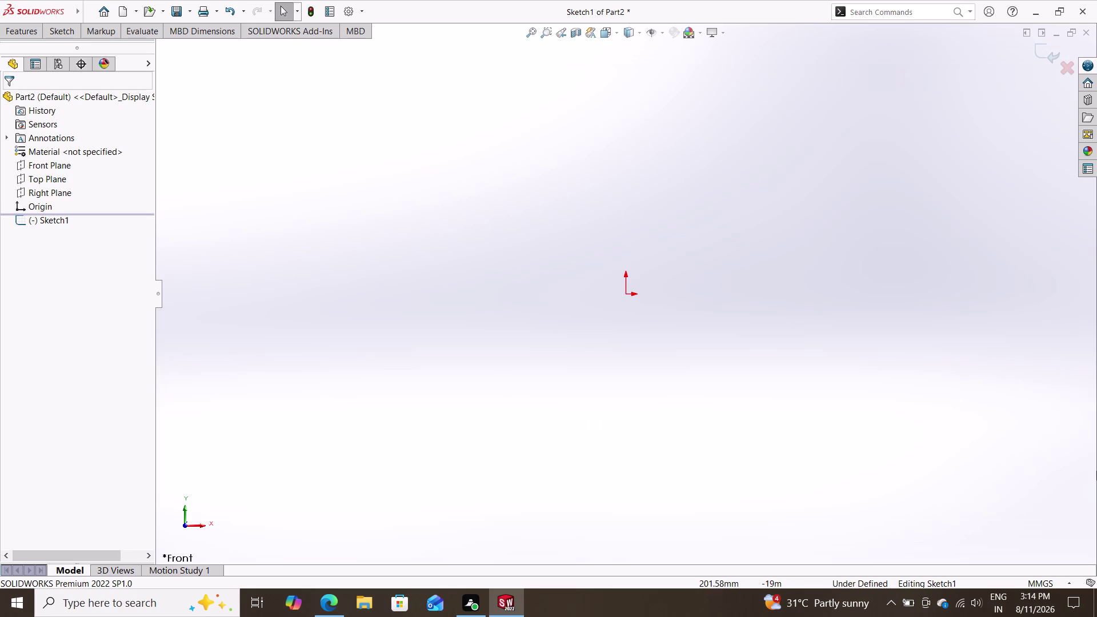
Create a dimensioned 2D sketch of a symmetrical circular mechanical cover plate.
Check the view orientation choices, then bring up the Sketch tools for the empty front sketch.
key(space)
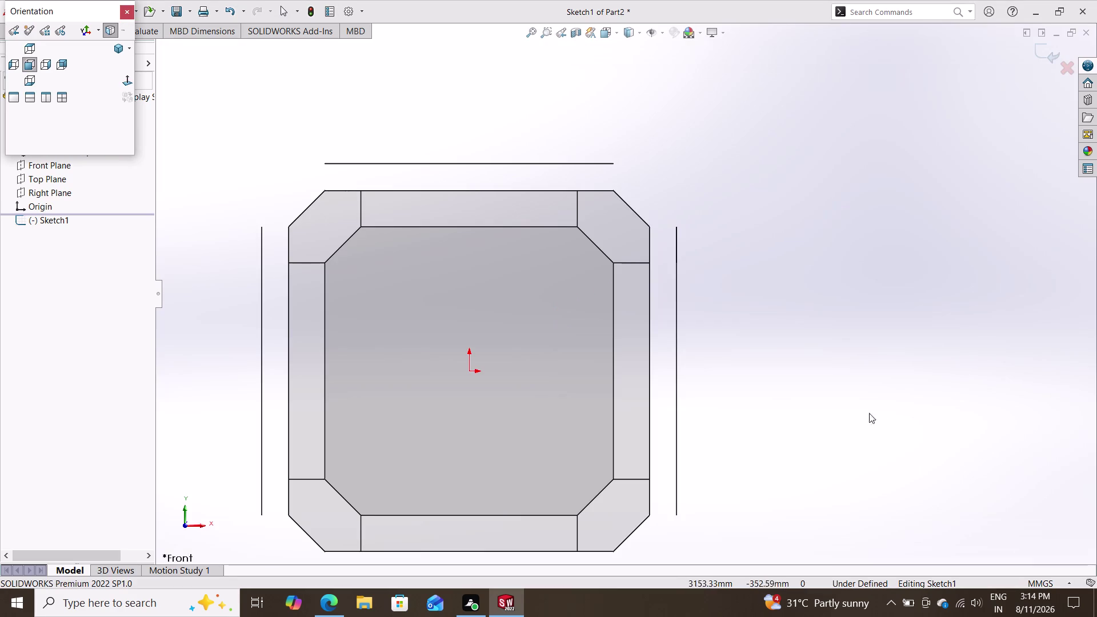
key(Escape)
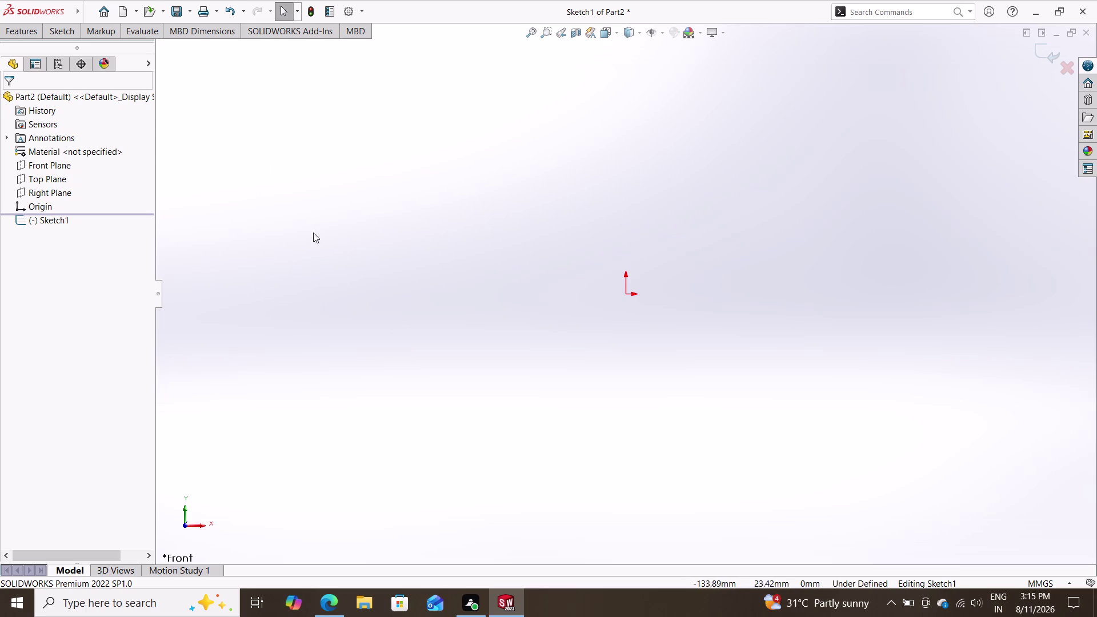
click(64, 34)
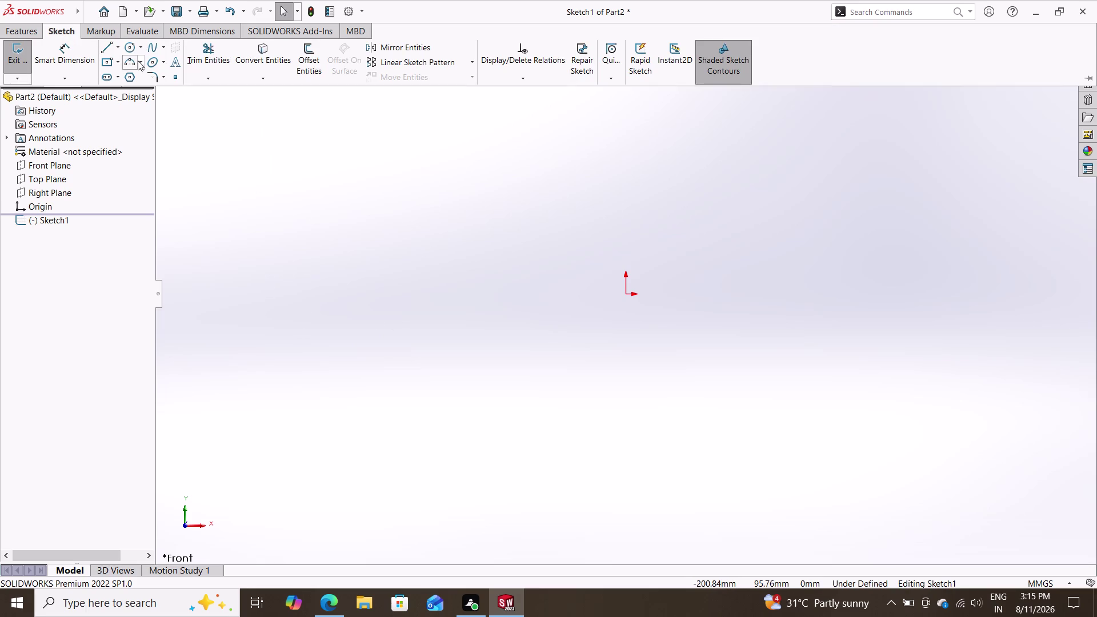
Draw a larger outer circle and a smaller inner circle, both centred on the origin.
click(128, 48)
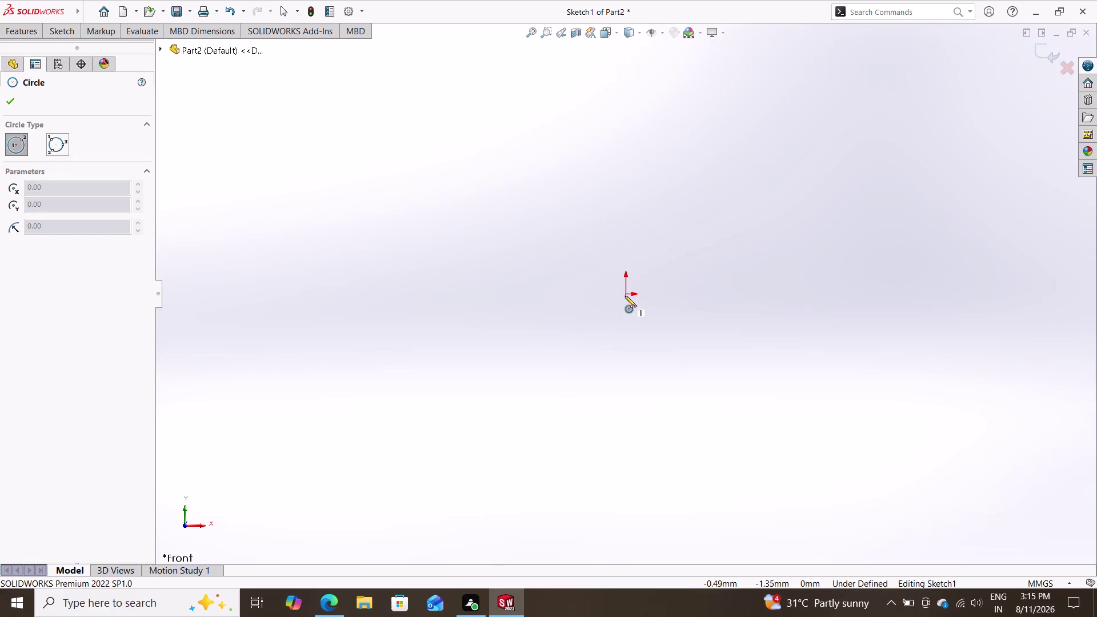
click(625, 294)
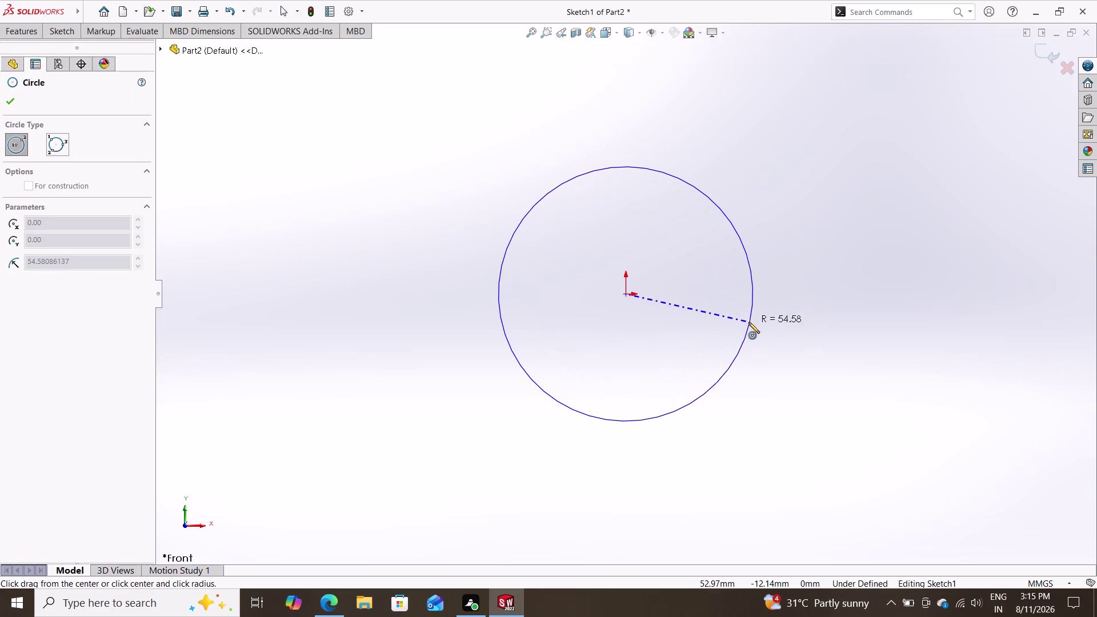
double_click(749, 322)
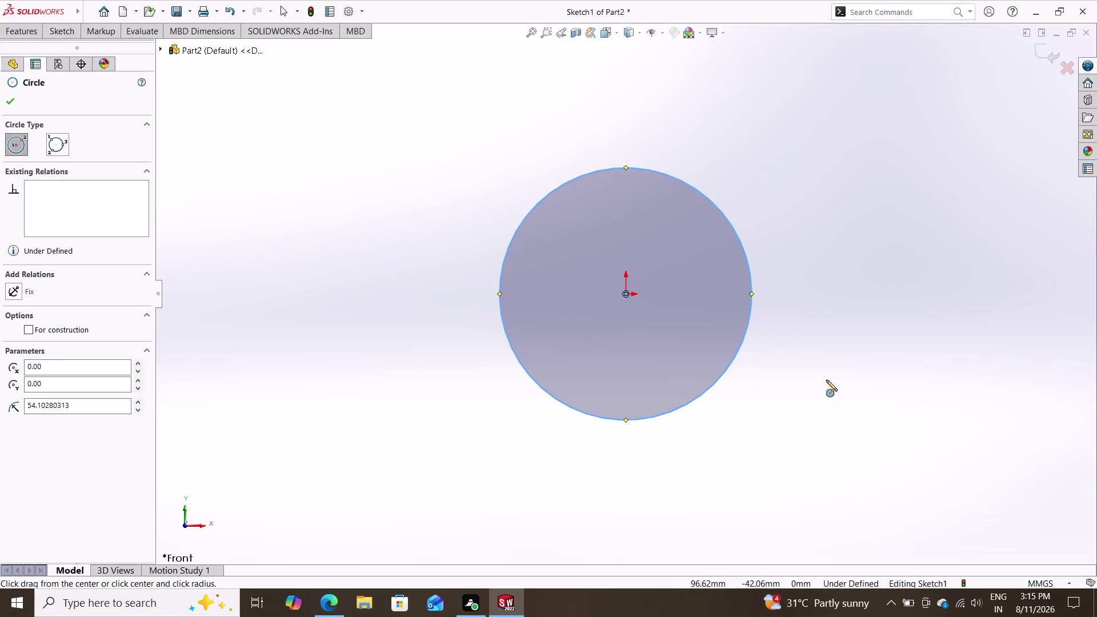
click(627, 296)
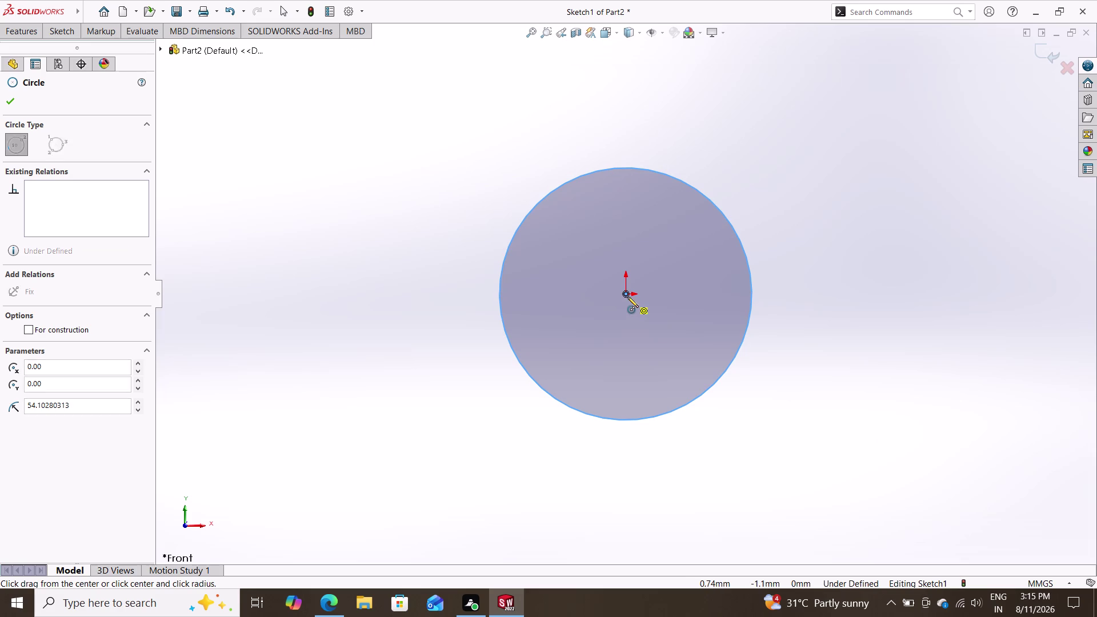
click(695, 345)
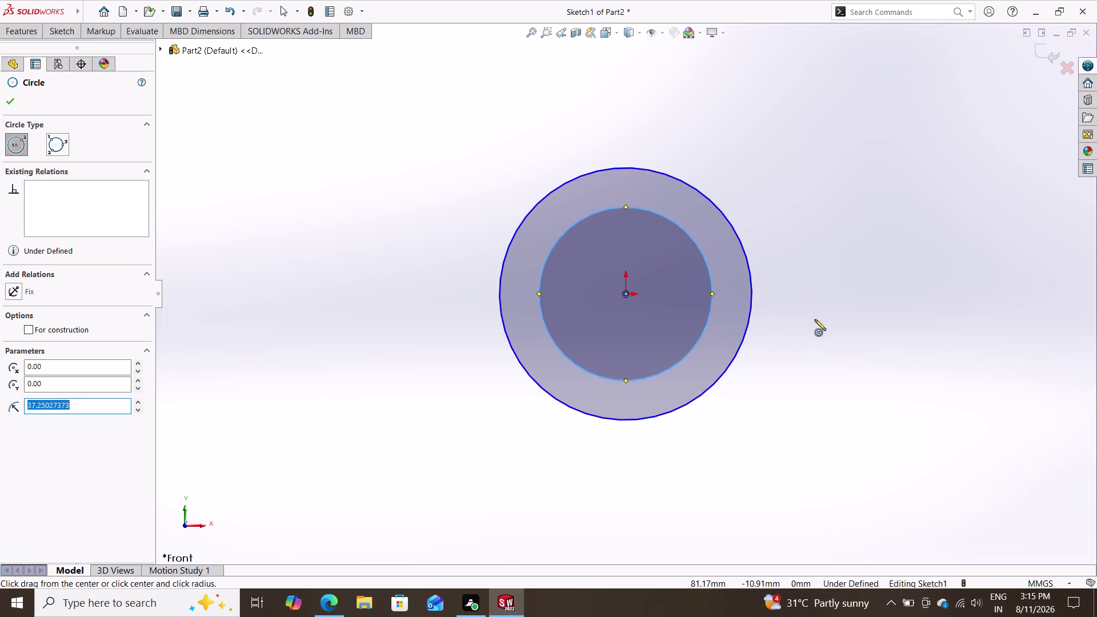
key(Escape)
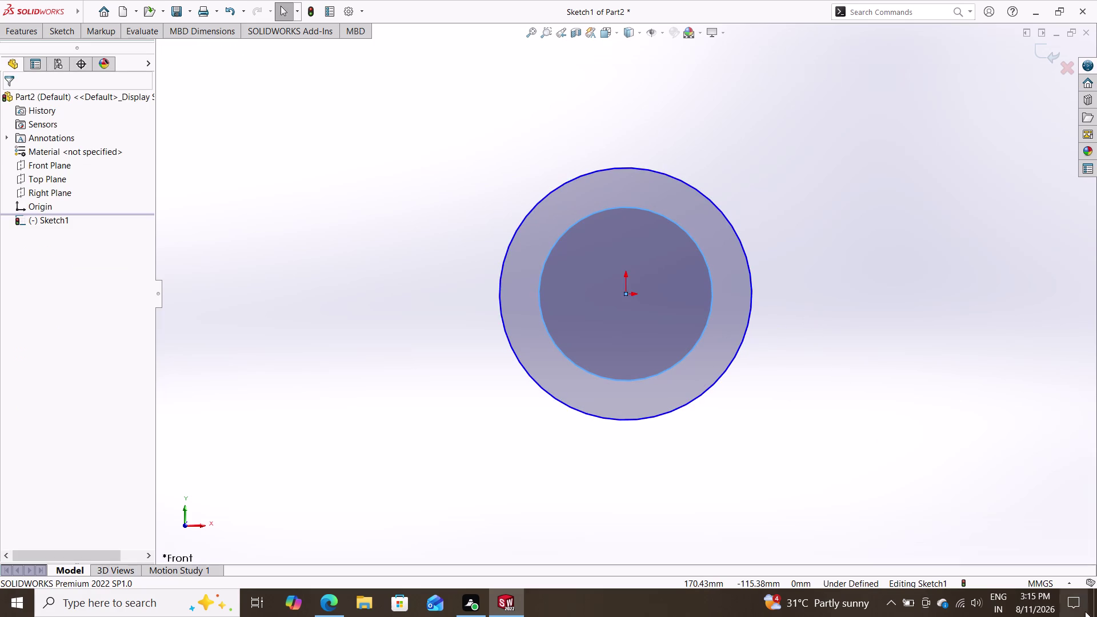
double_click(1065, 583)
double_click(1065, 584)
double_click(1069, 582)
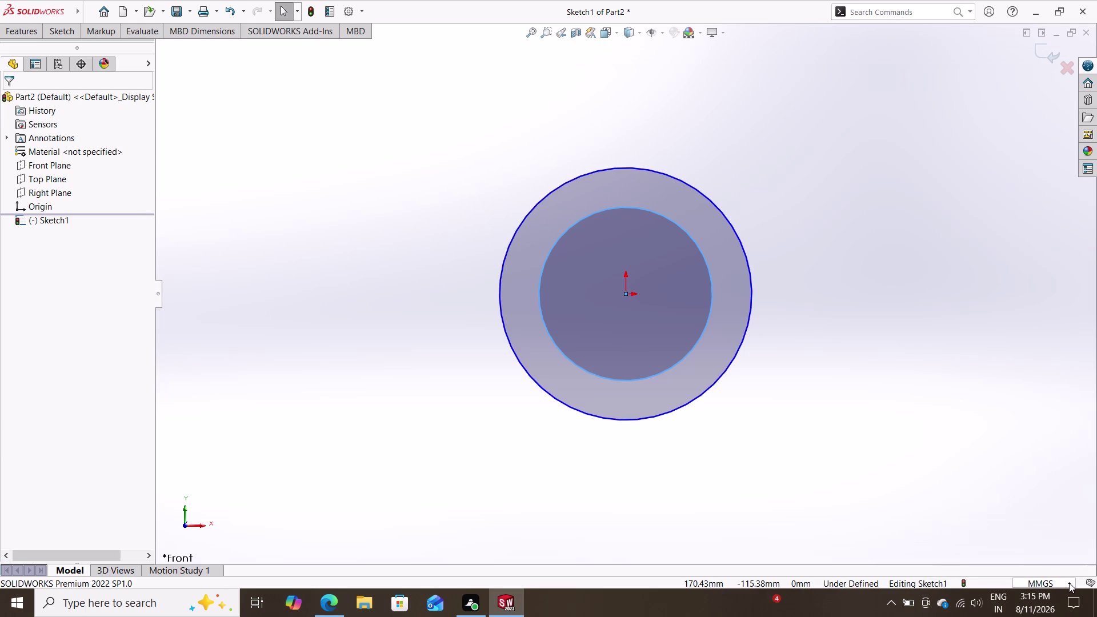
click(1068, 583)
double_click(1068, 582)
click(1069, 582)
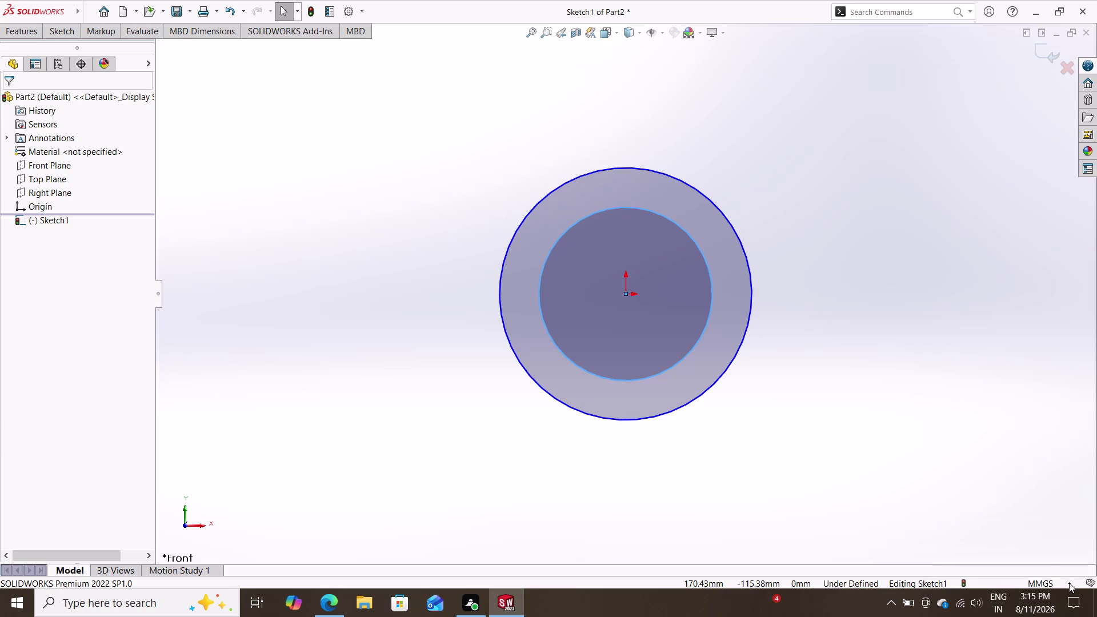
click(1059, 579)
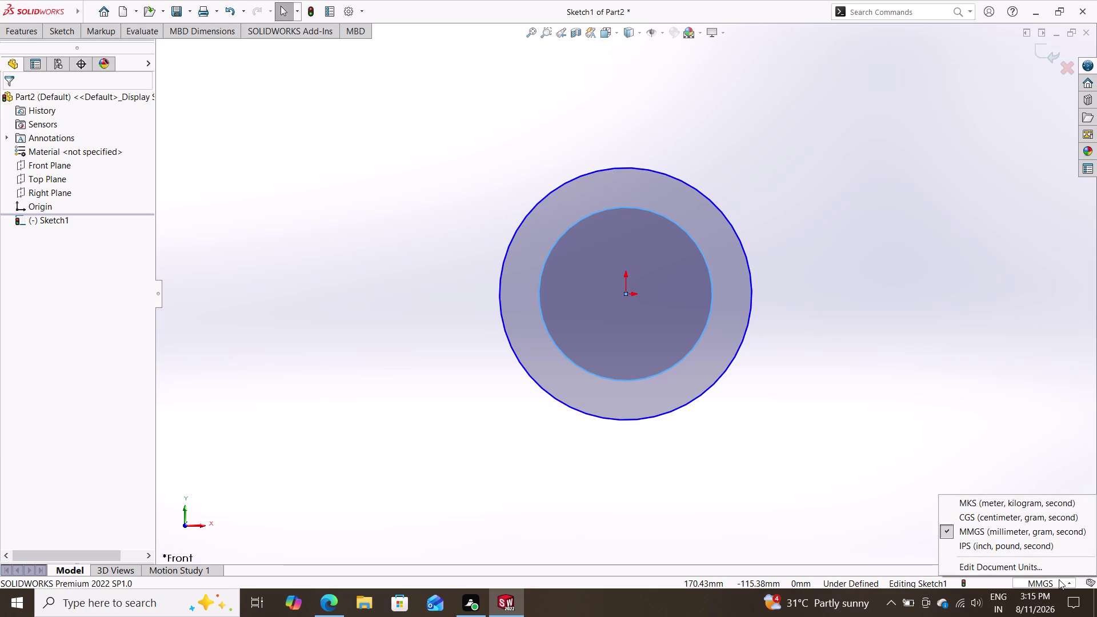
click(1059, 579)
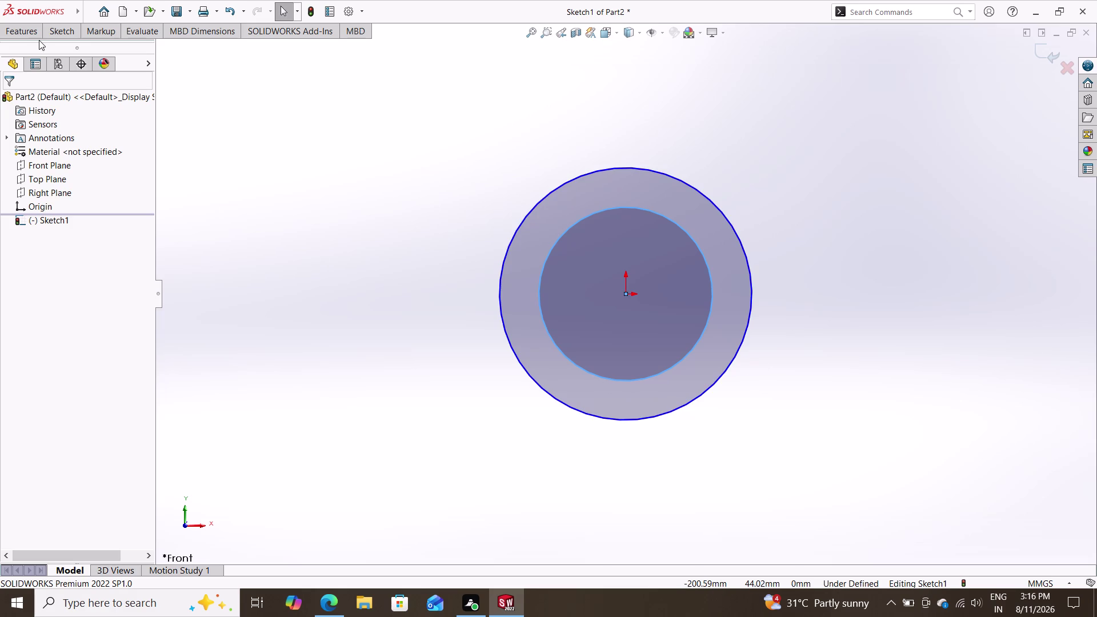
Open and close the File commands menu.
click(54, 31)
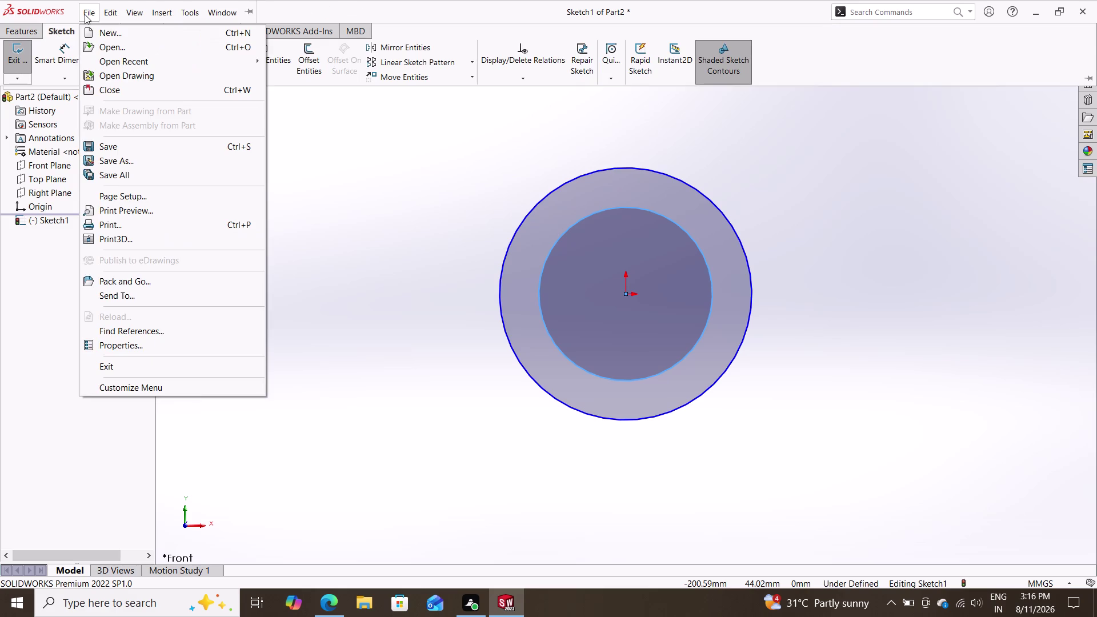
click(57, 58)
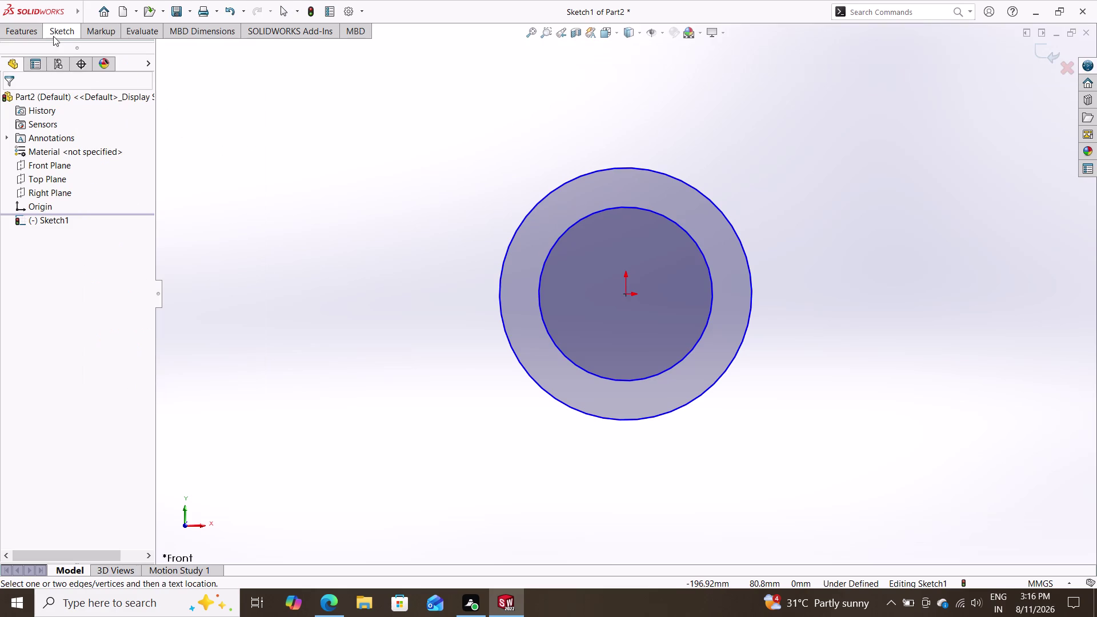
click(57, 33)
click(60, 60)
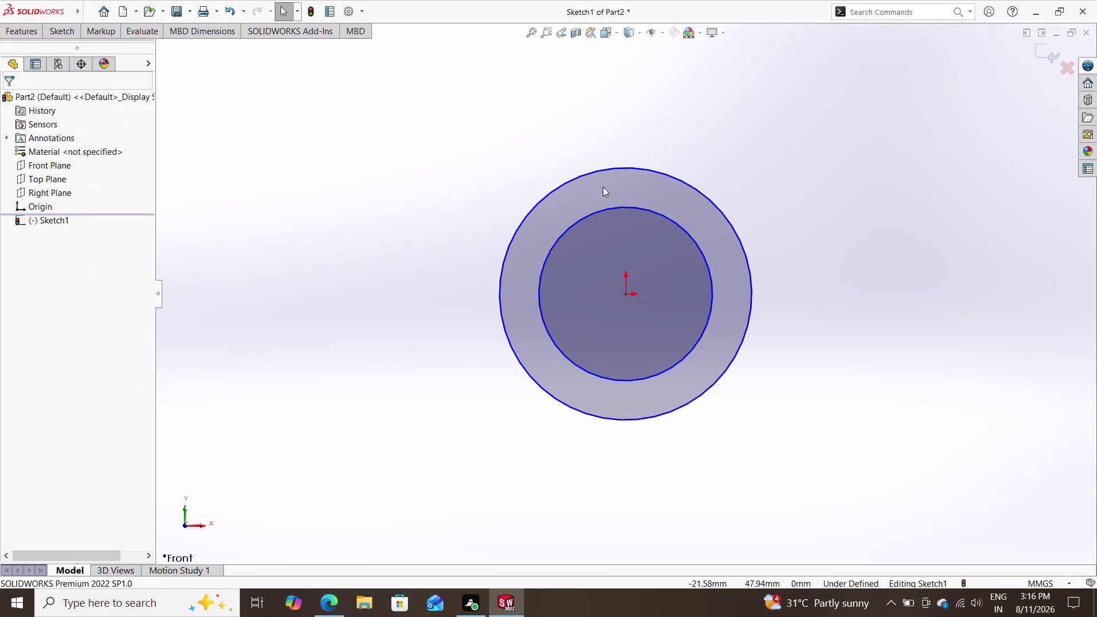
Dimension the outer circle's diameter to 90 mm.
click(60, 25)
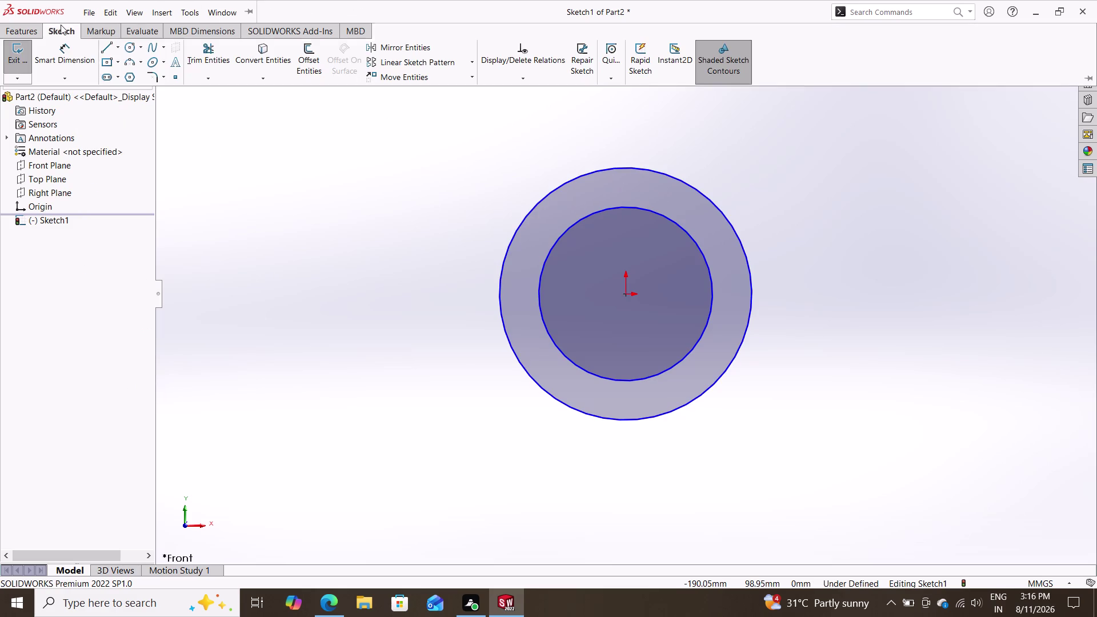
click(65, 42)
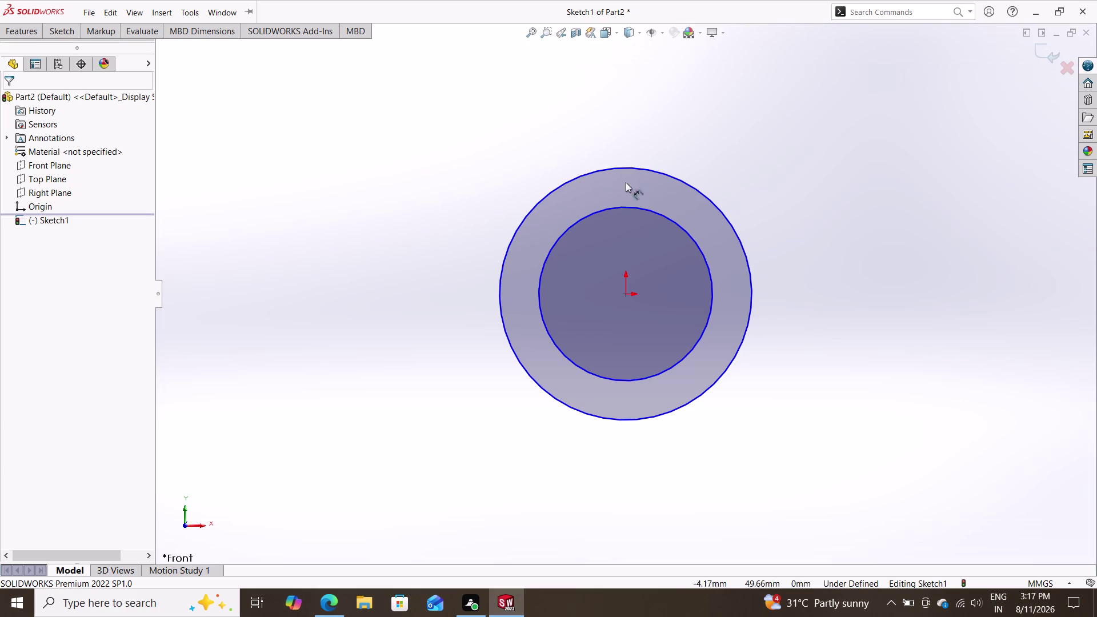
click(698, 189)
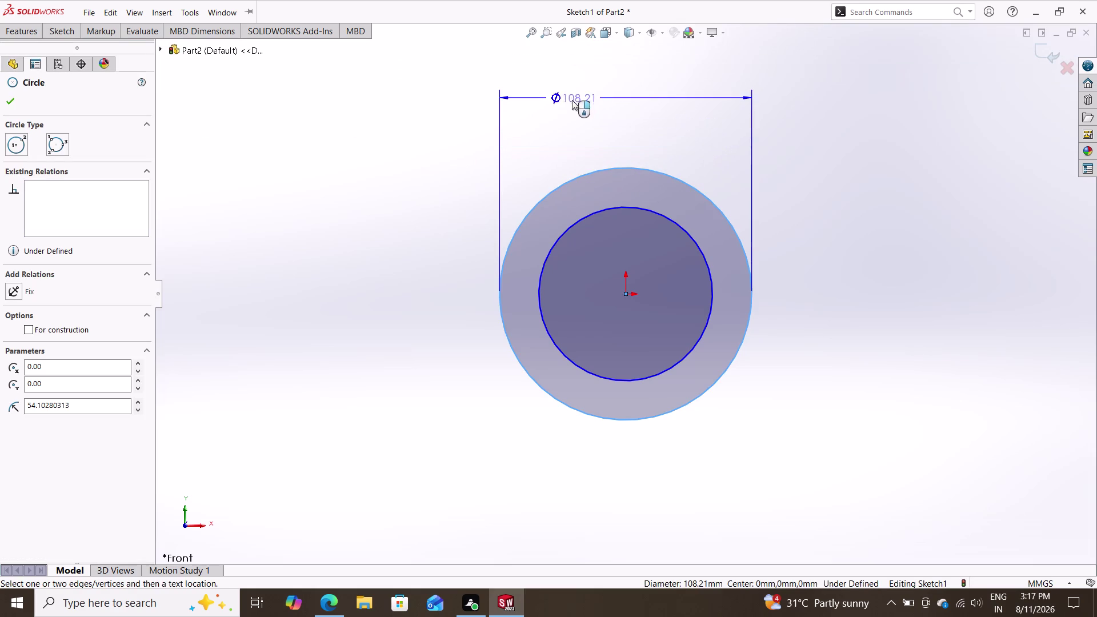
click(897, 129)
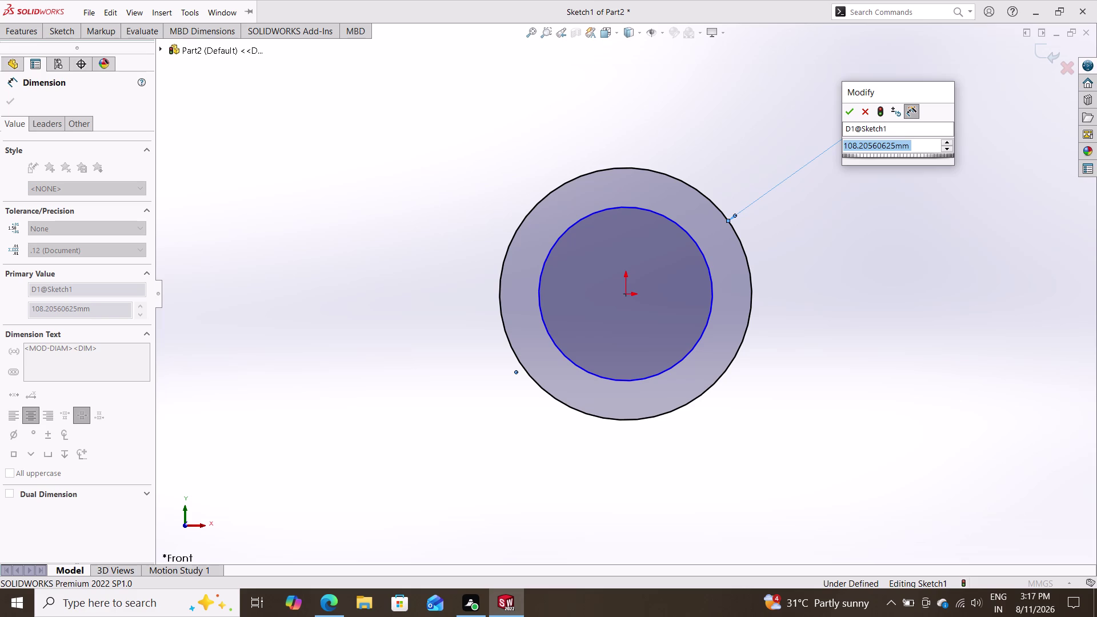
text(9)
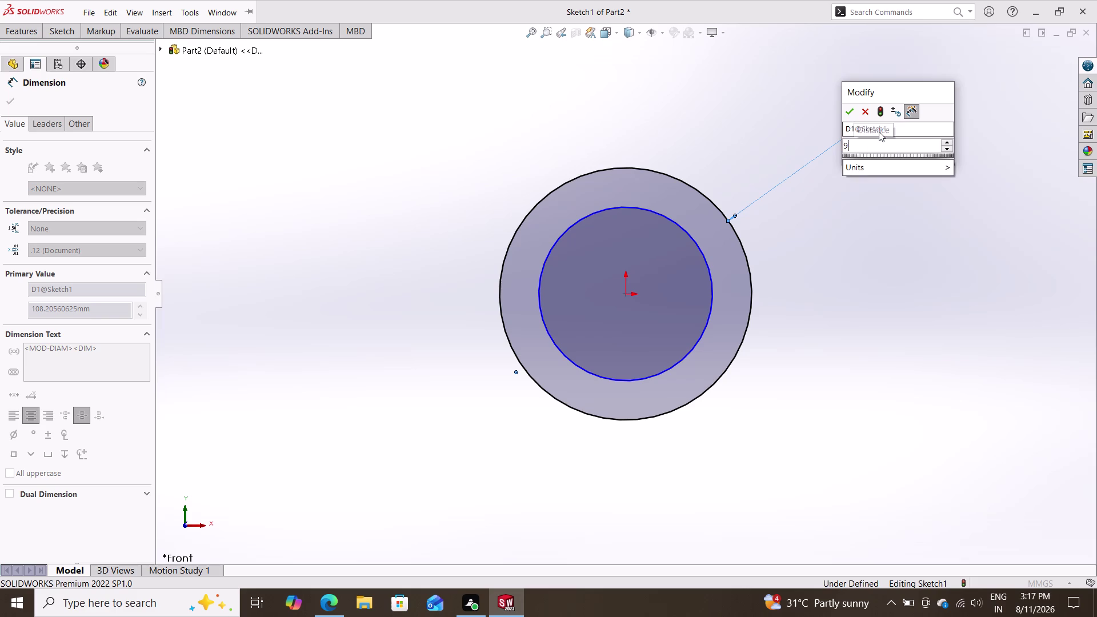
text(0)
key(Return)
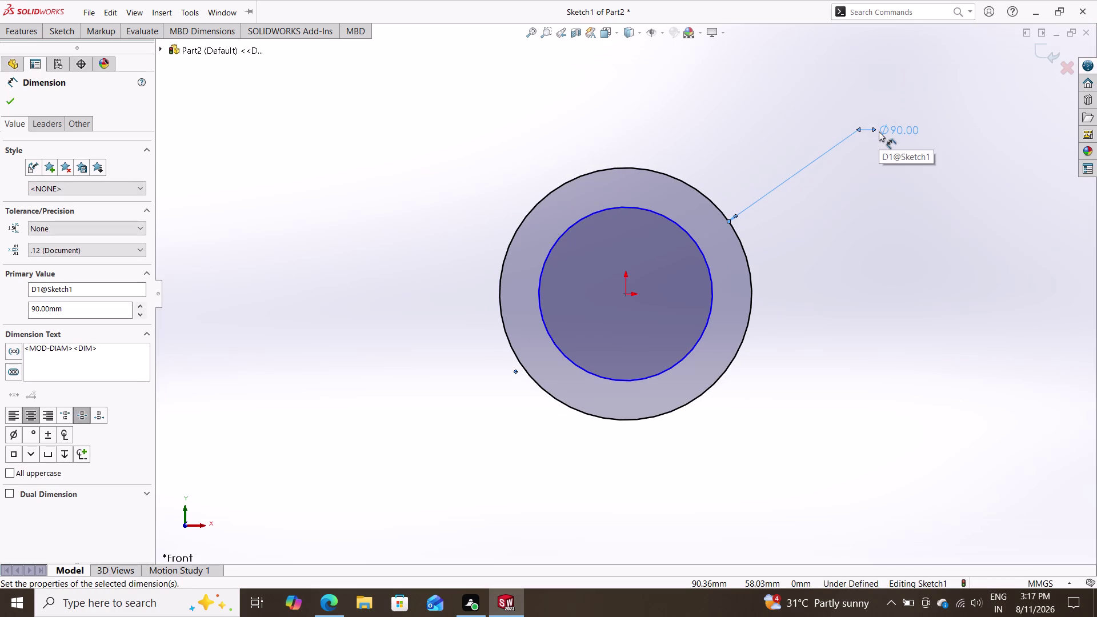
Dimension the inner circle's diameter to 55 mm and clear the selection.
click(704, 256)
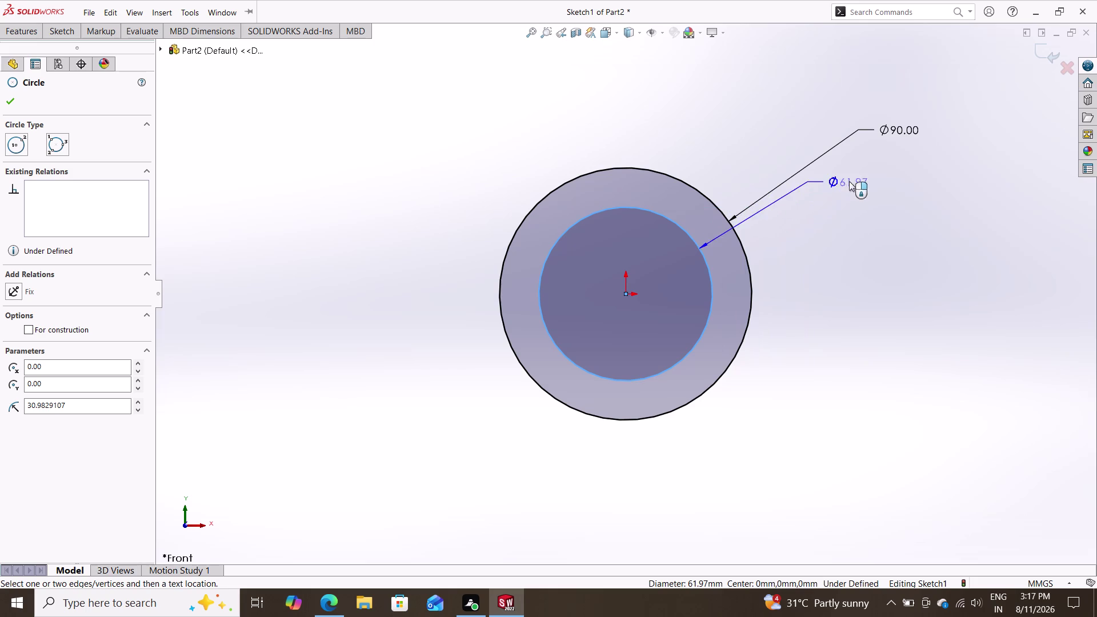
click(907, 207)
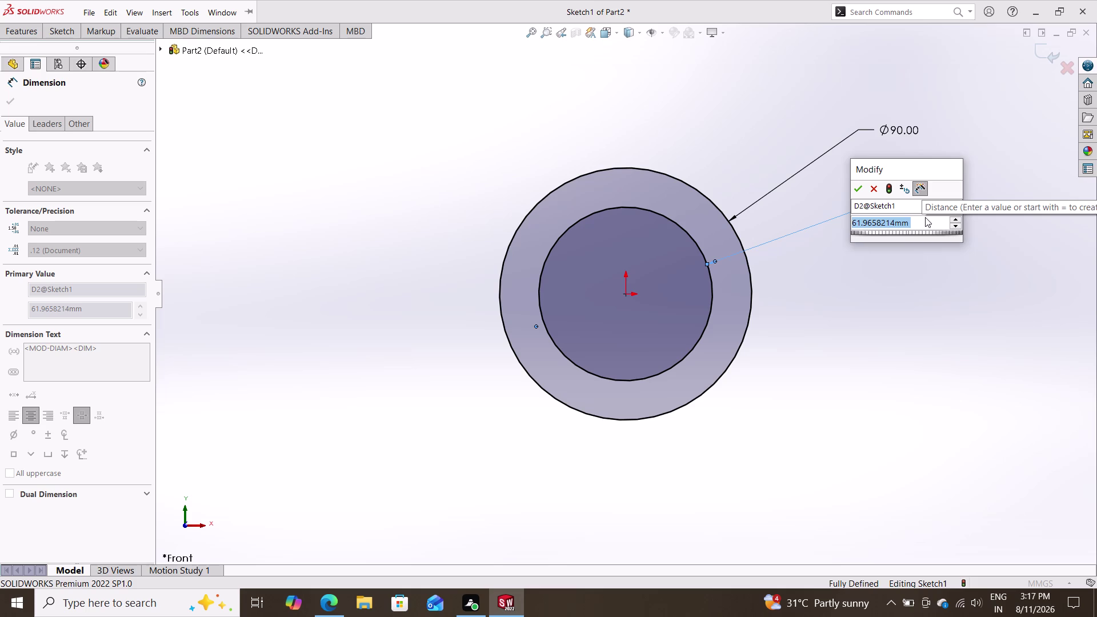
text(55)
key(Return)
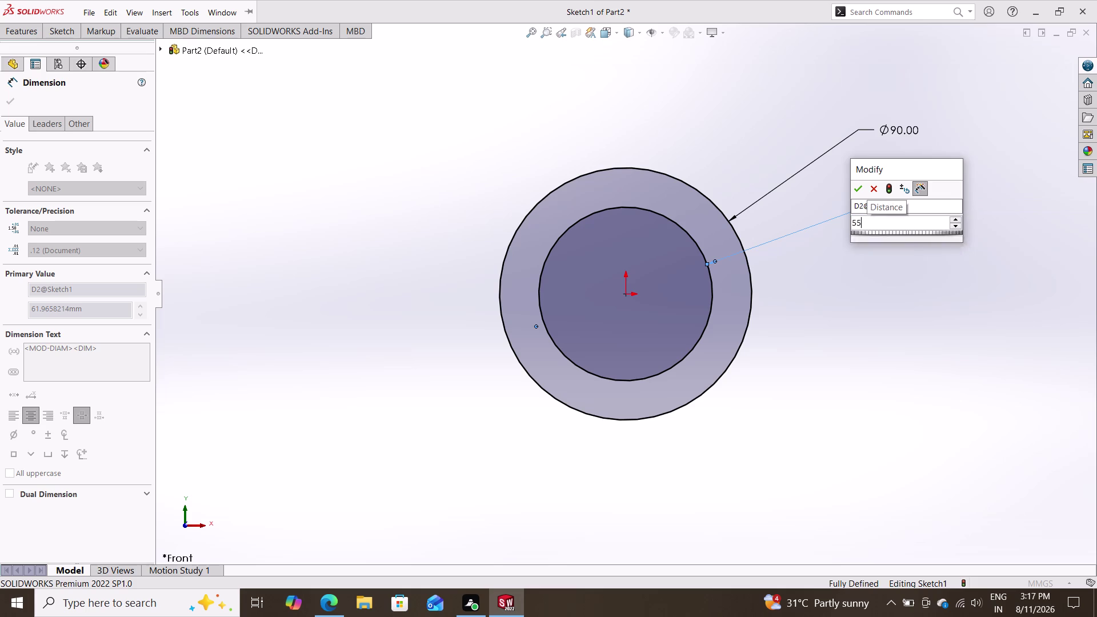
key(Escape)
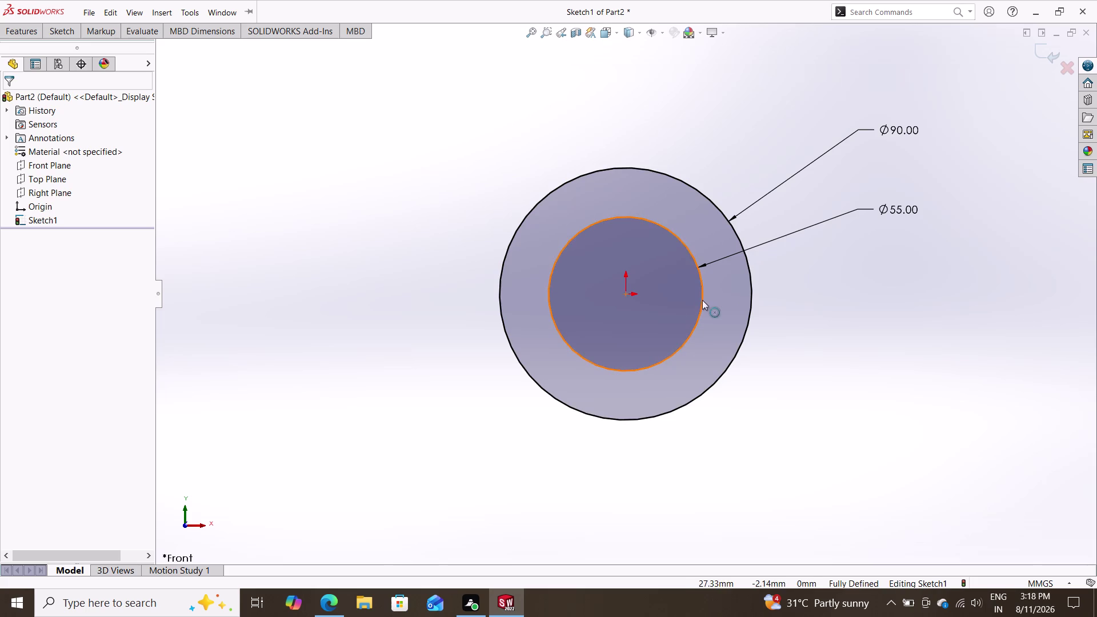
click(68, 36)
Draw a short horizontal line from the outer circle's left point to the inner circle.
click(108, 53)
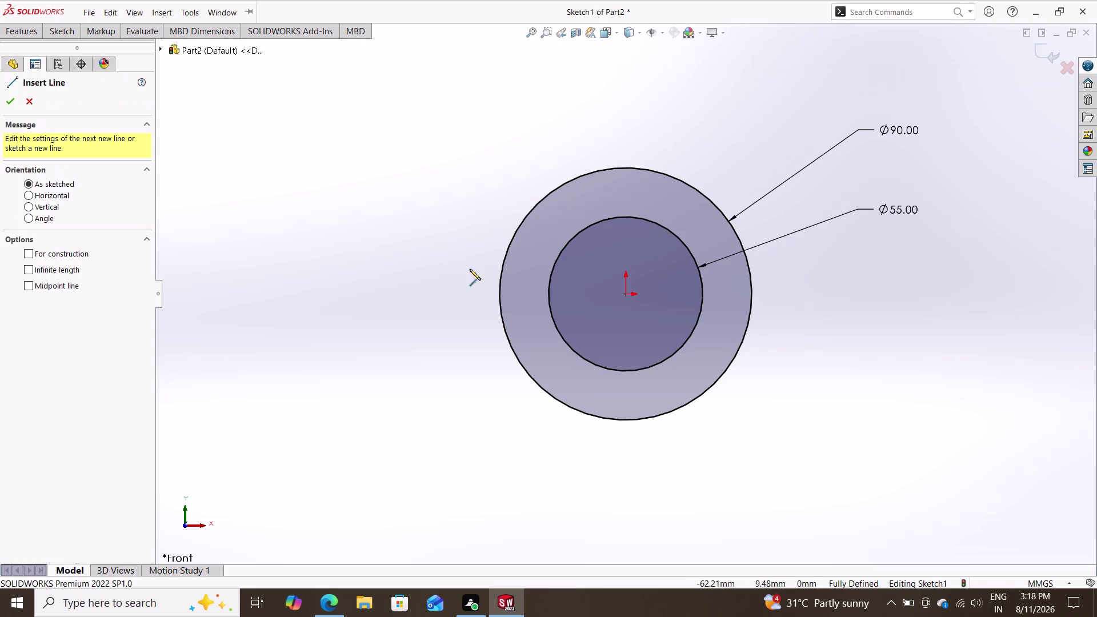
double_click(548, 295)
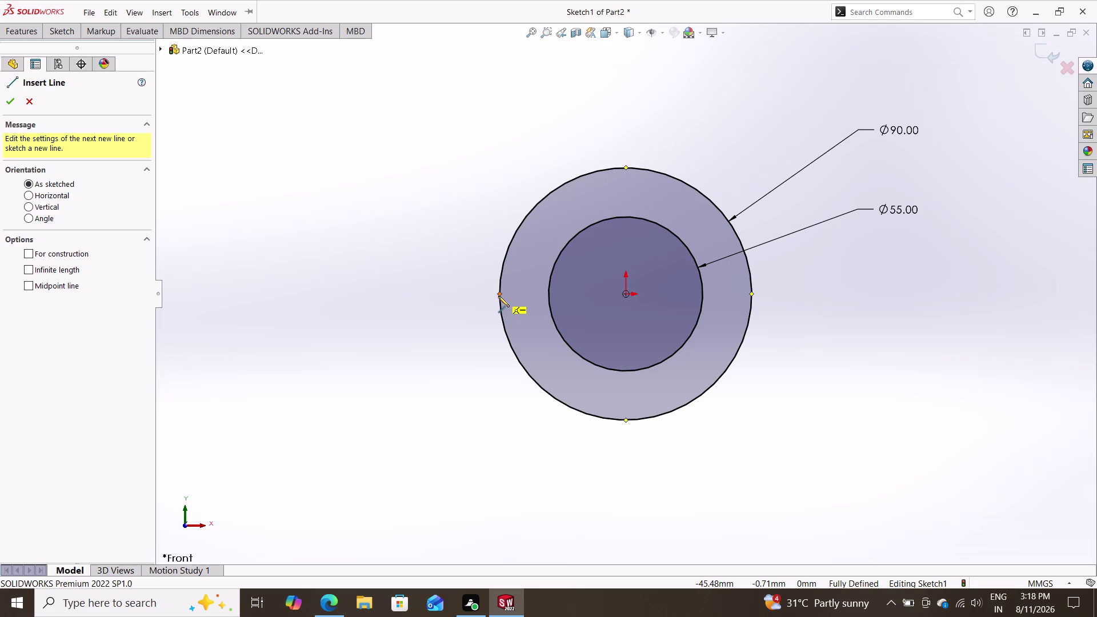
click(498, 295)
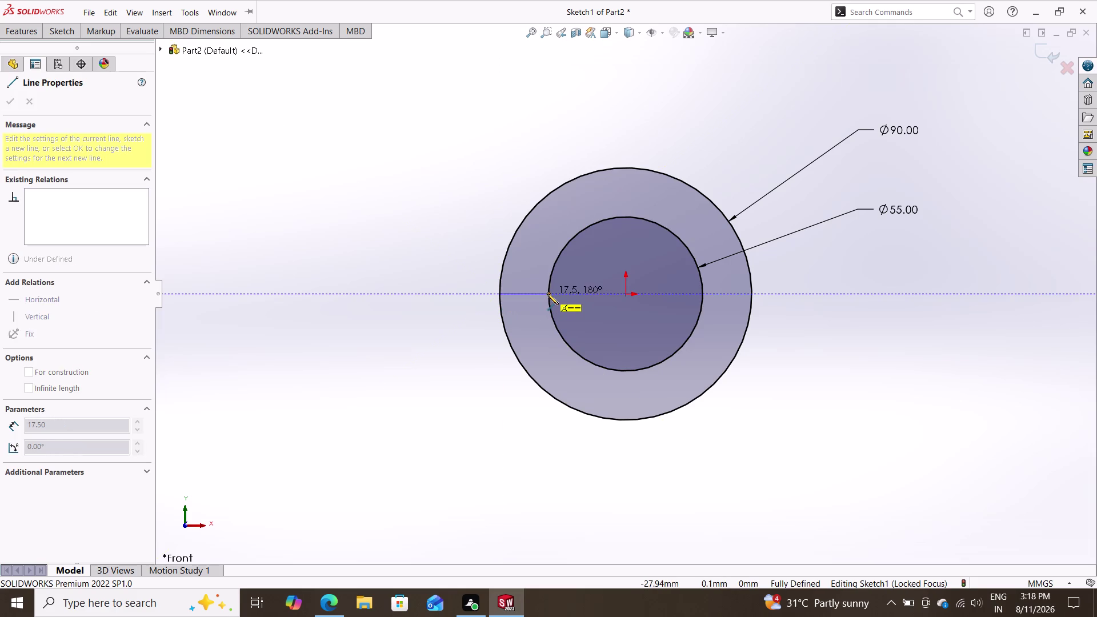
click(549, 293)
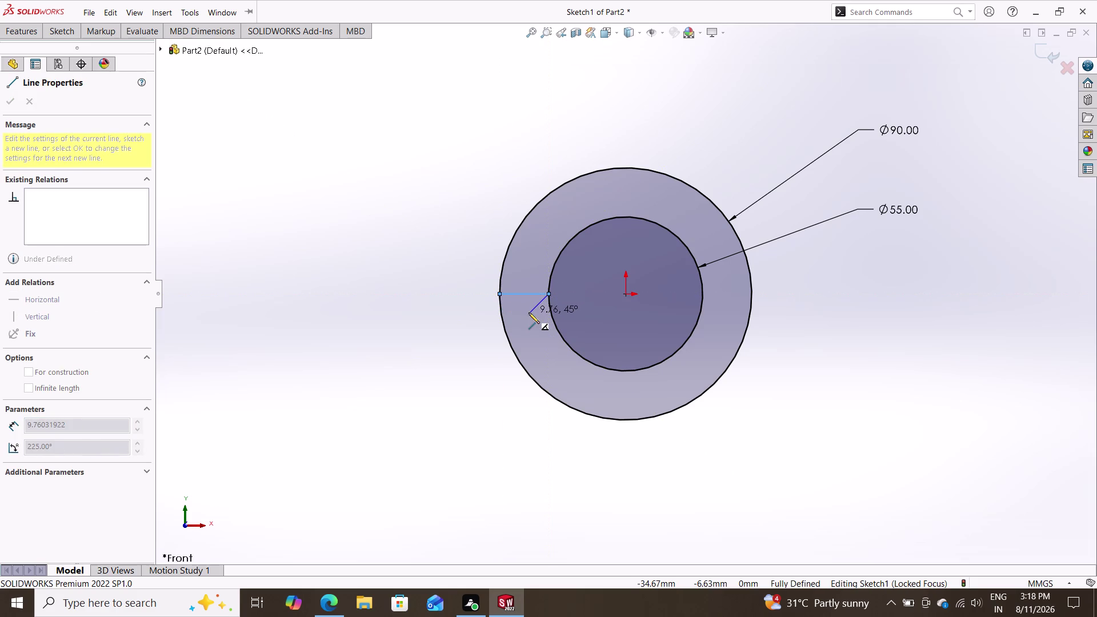
key(Escape)
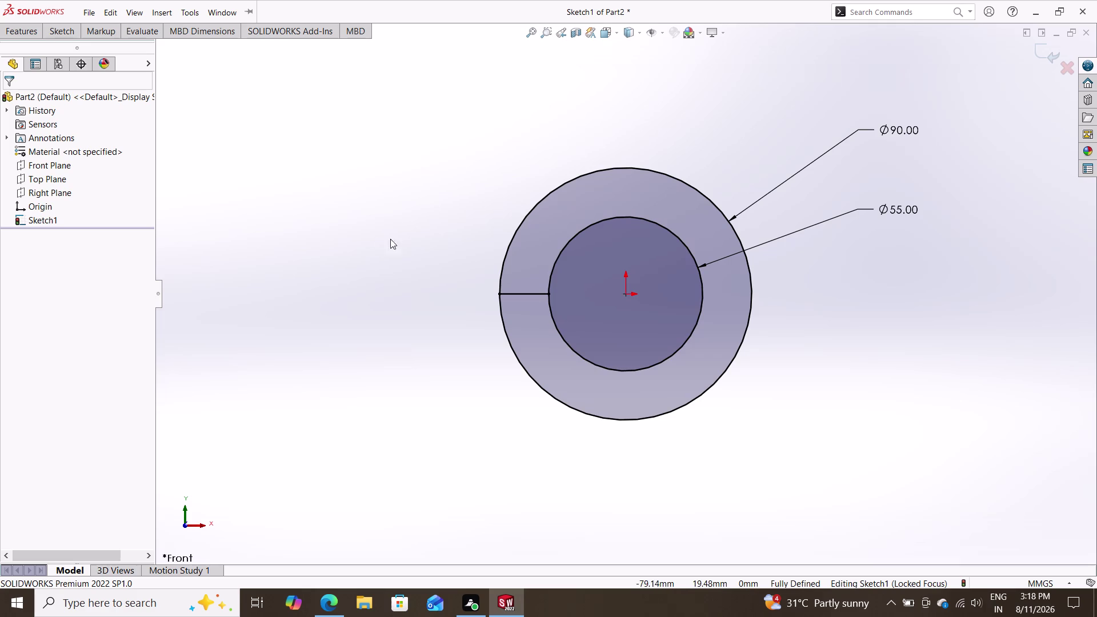
click(68, 37)
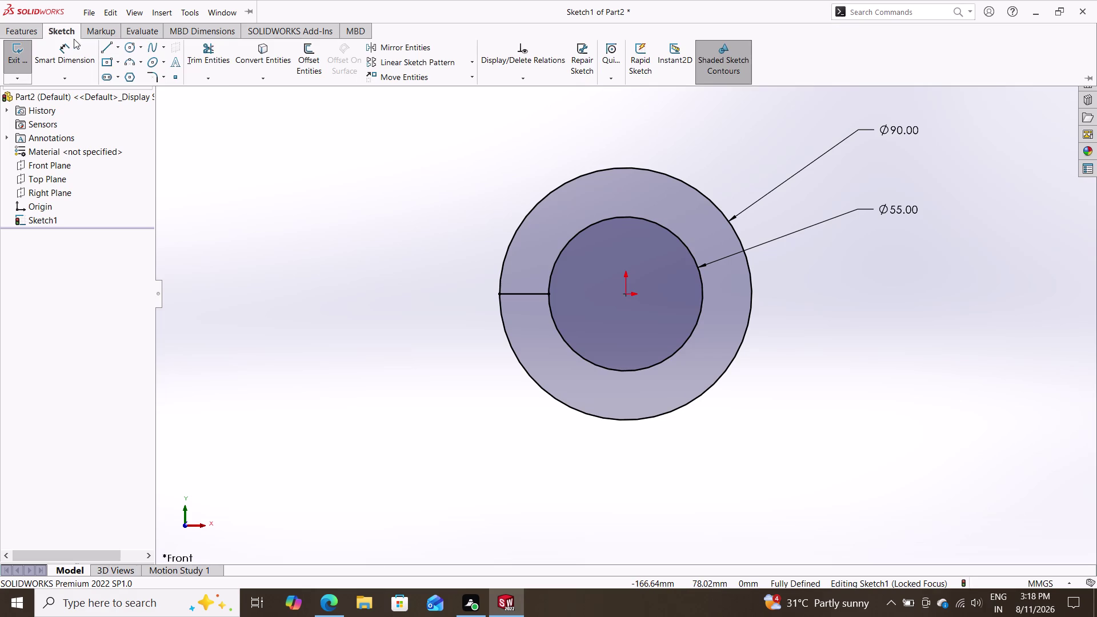
click(314, 52)
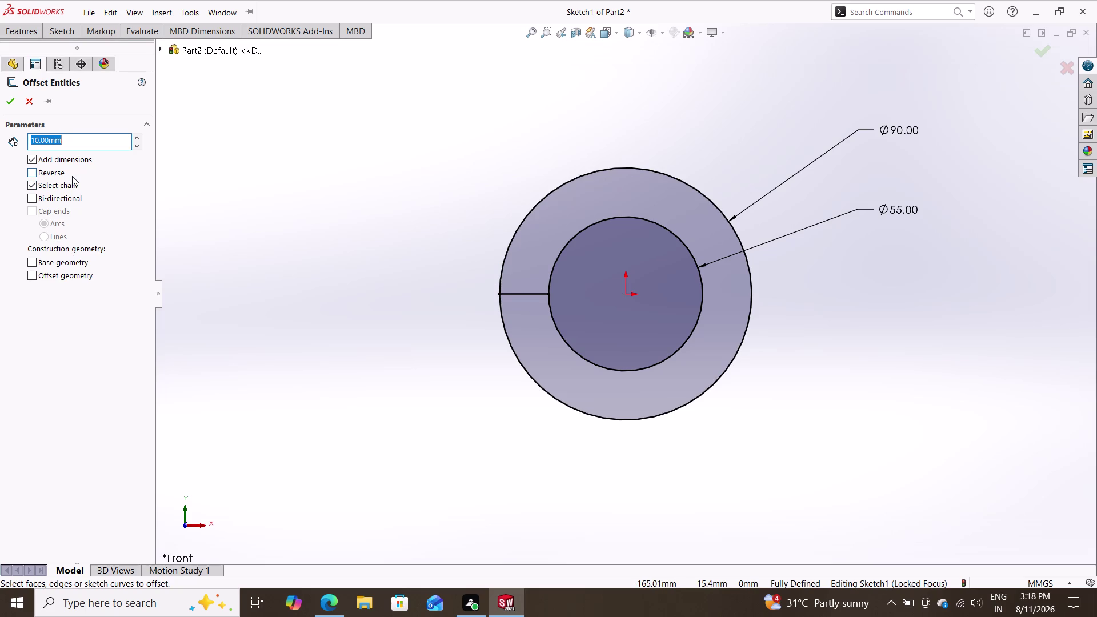
Offset the horizontal line 4 mm to both sides with Bi-directional enabled.
key(4)
key(Return)
double_click(38, 197)
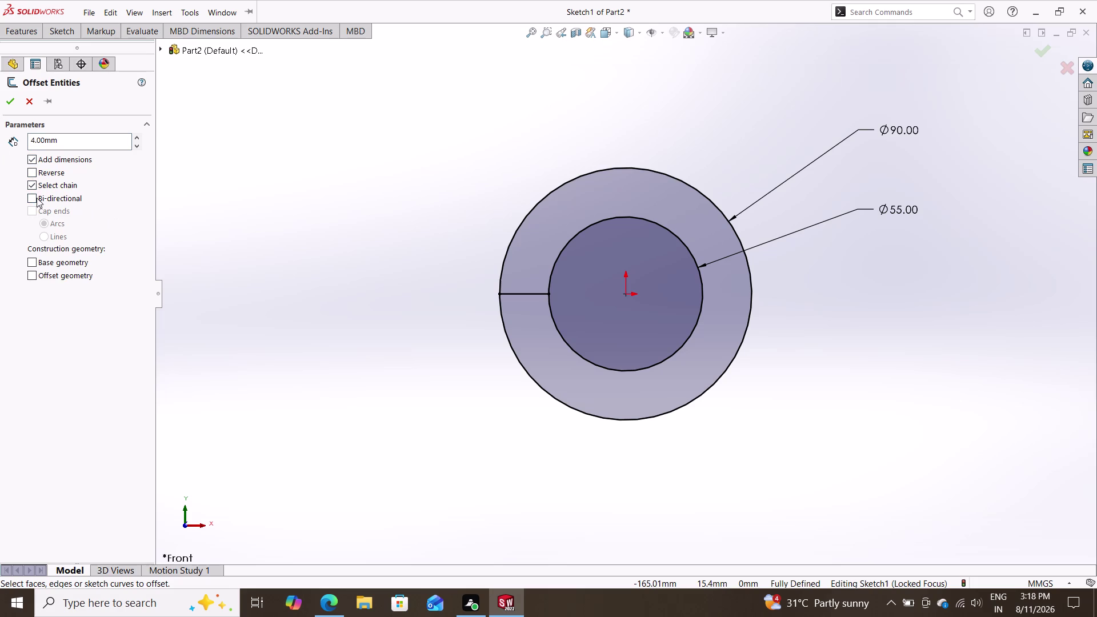
click(35, 198)
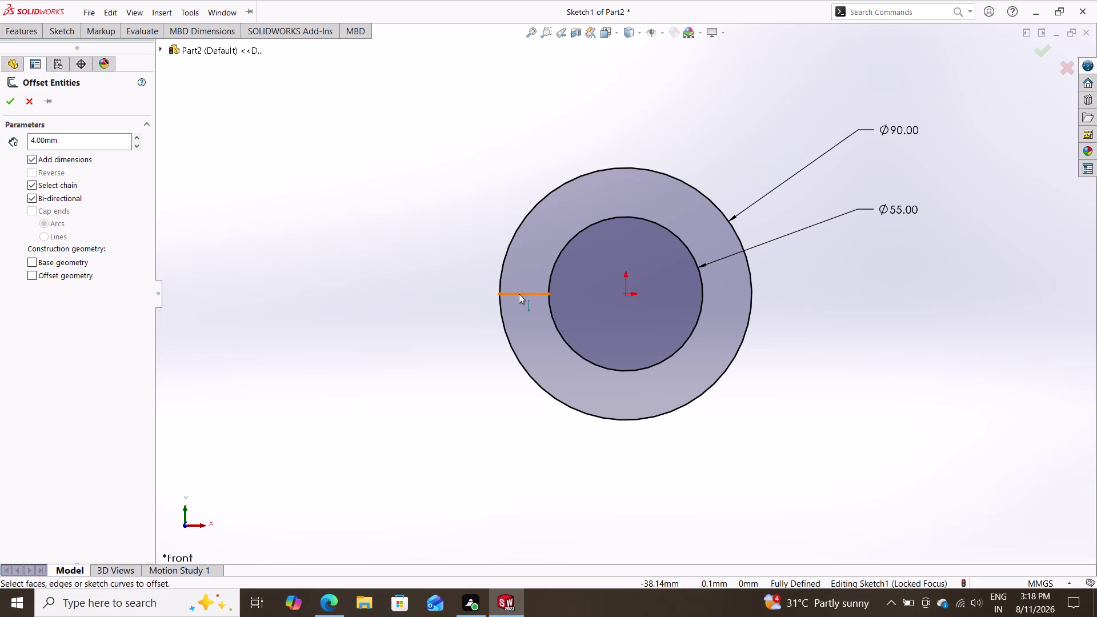
click(519, 293)
click(525, 268)
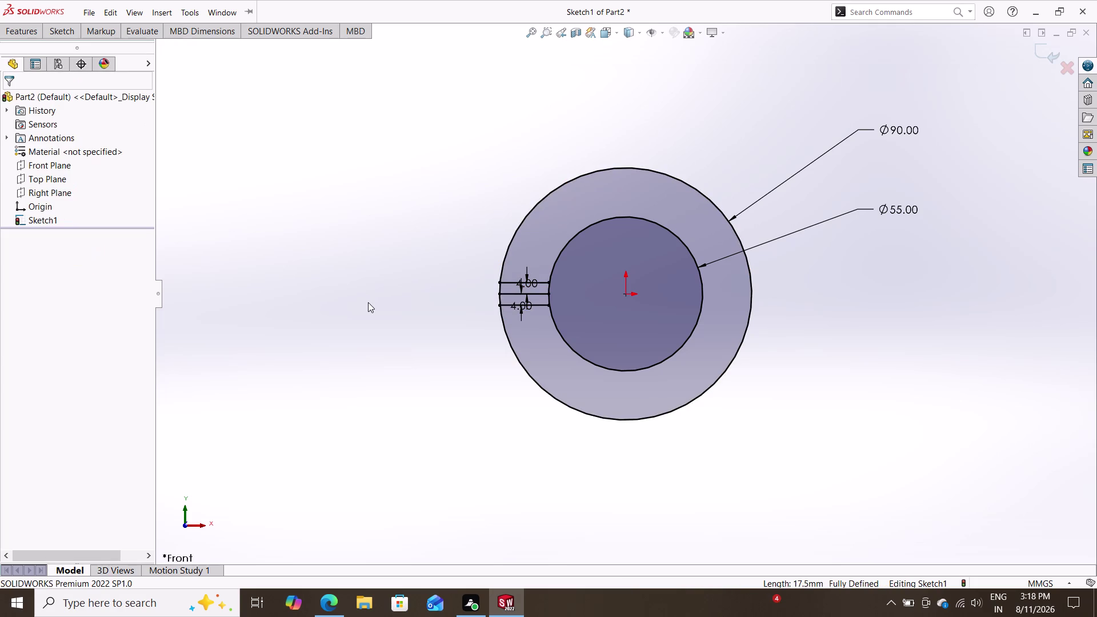
key(Escape)
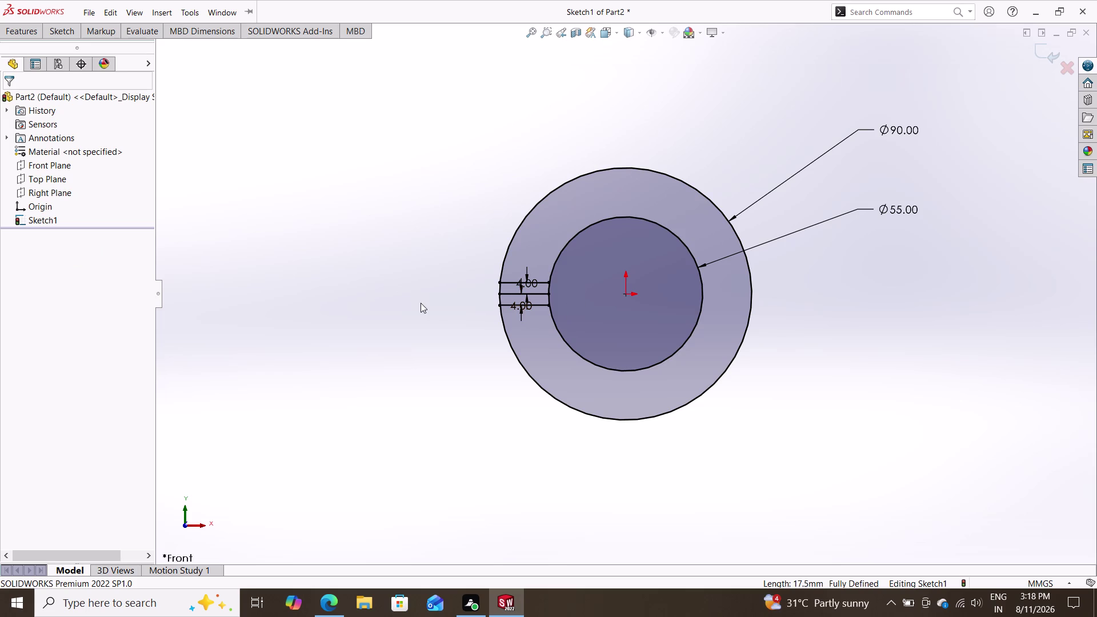
Delete the middle reference line between the two slot lines.
click(71, 30)
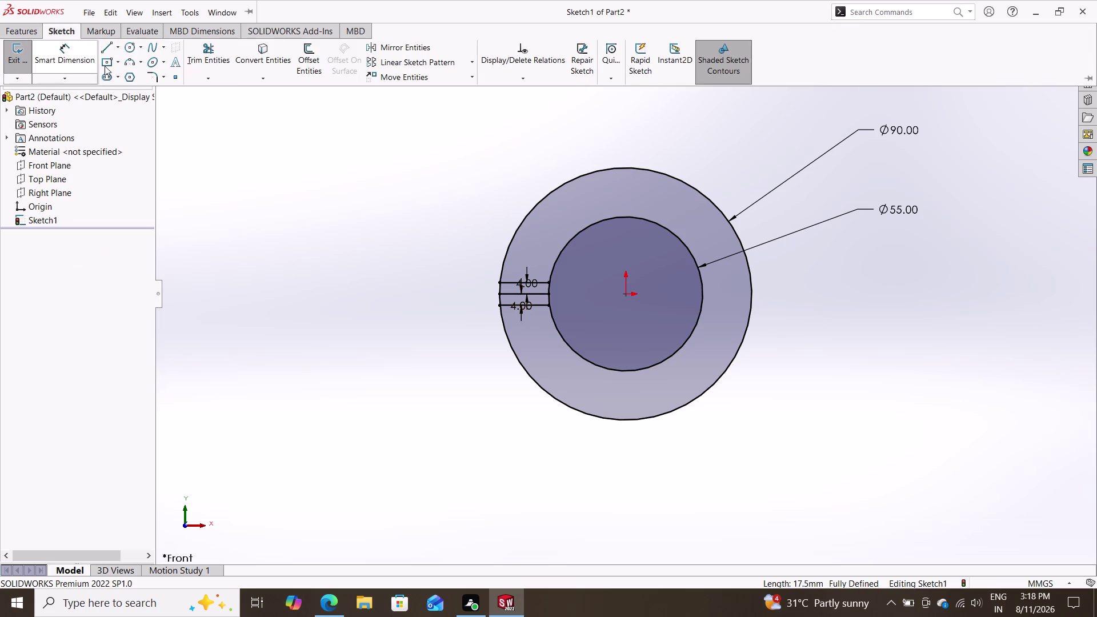
click(469, 61)
click(448, 92)
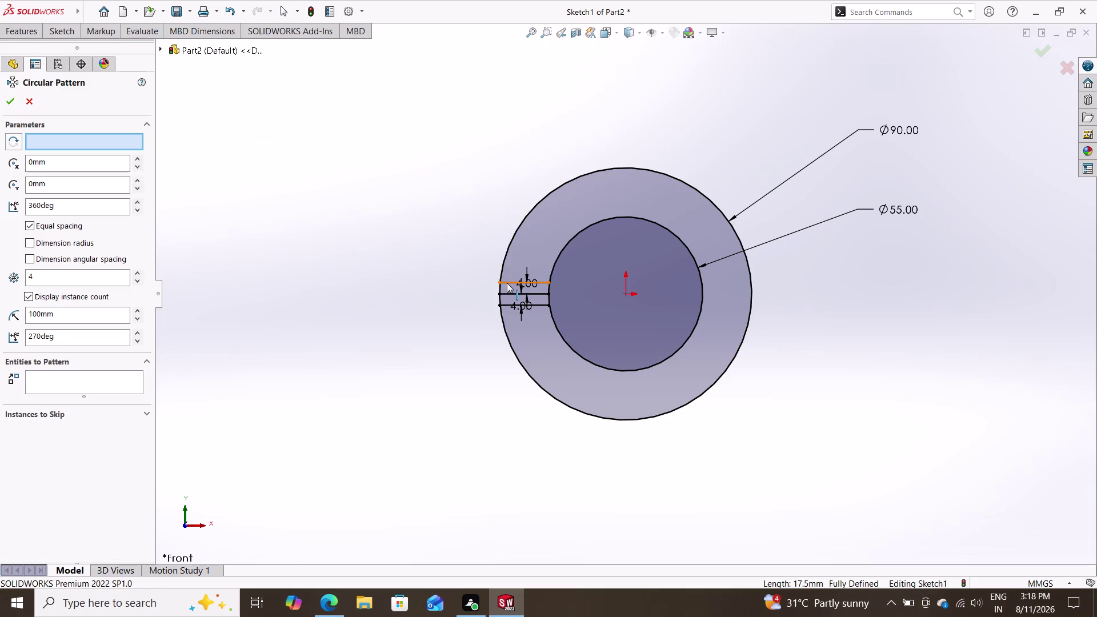
key(Escape)
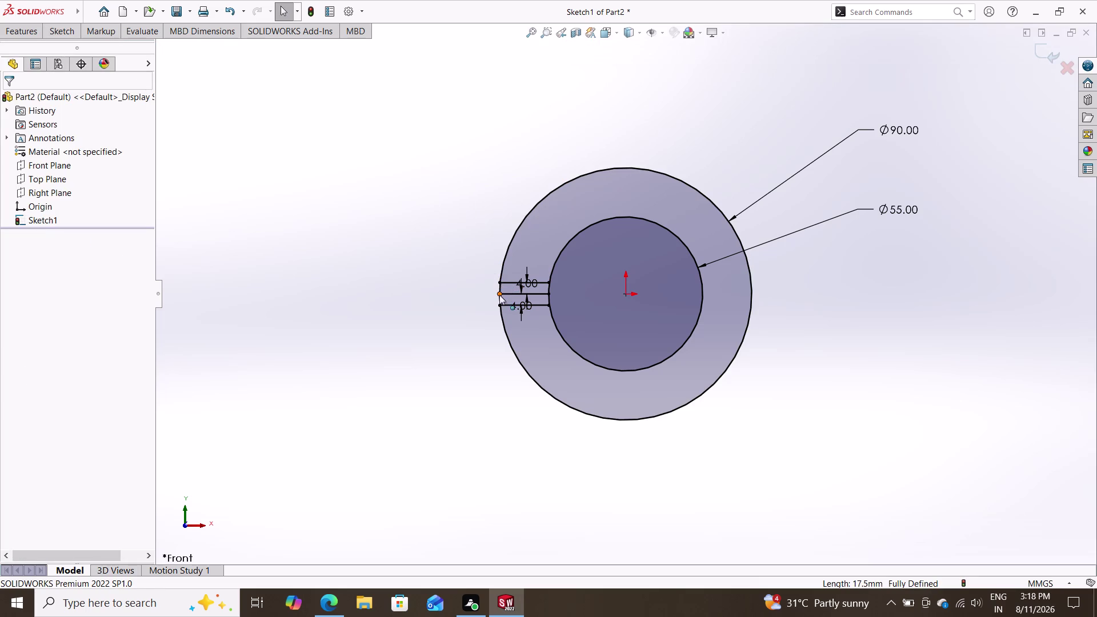
double_click(509, 292)
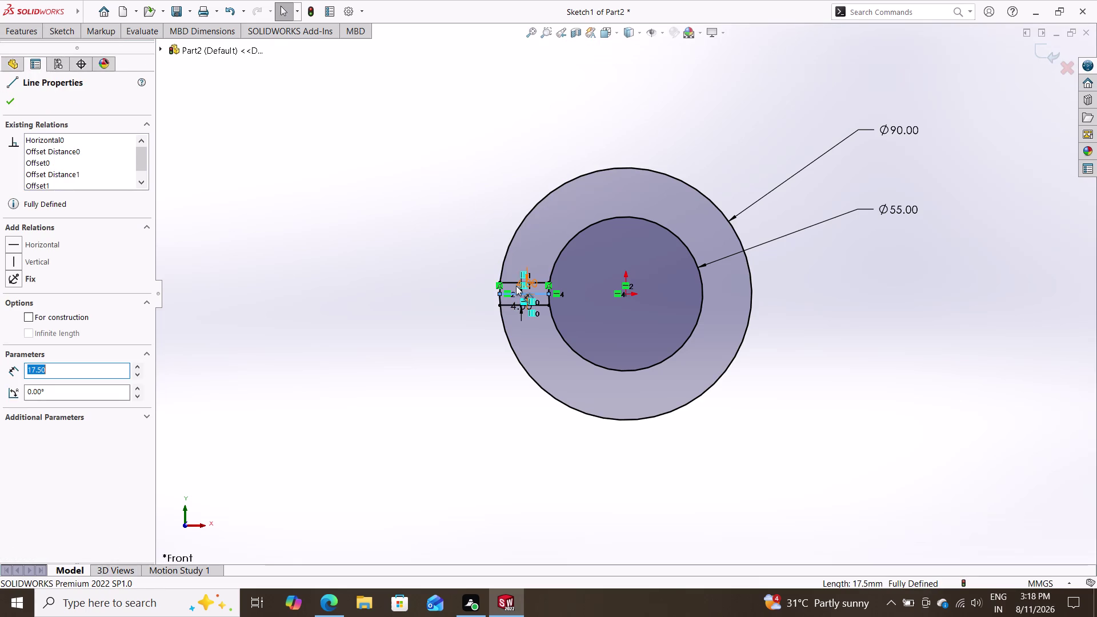
key(Delete)
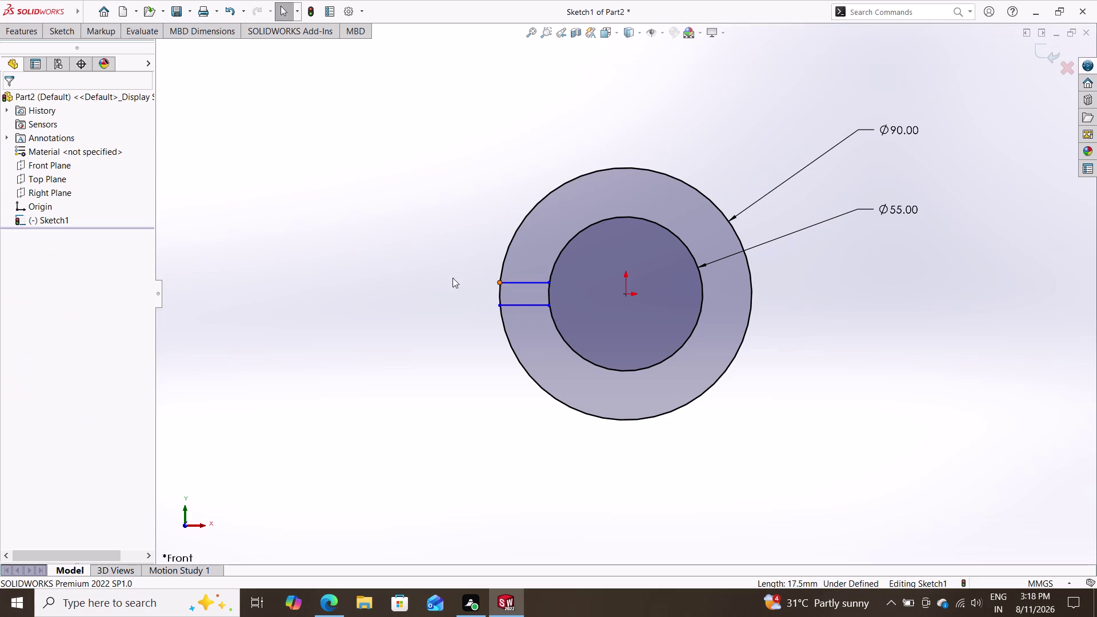
Start a circular sketch pattern about the ring centre with the slot line selected.
click(70, 31)
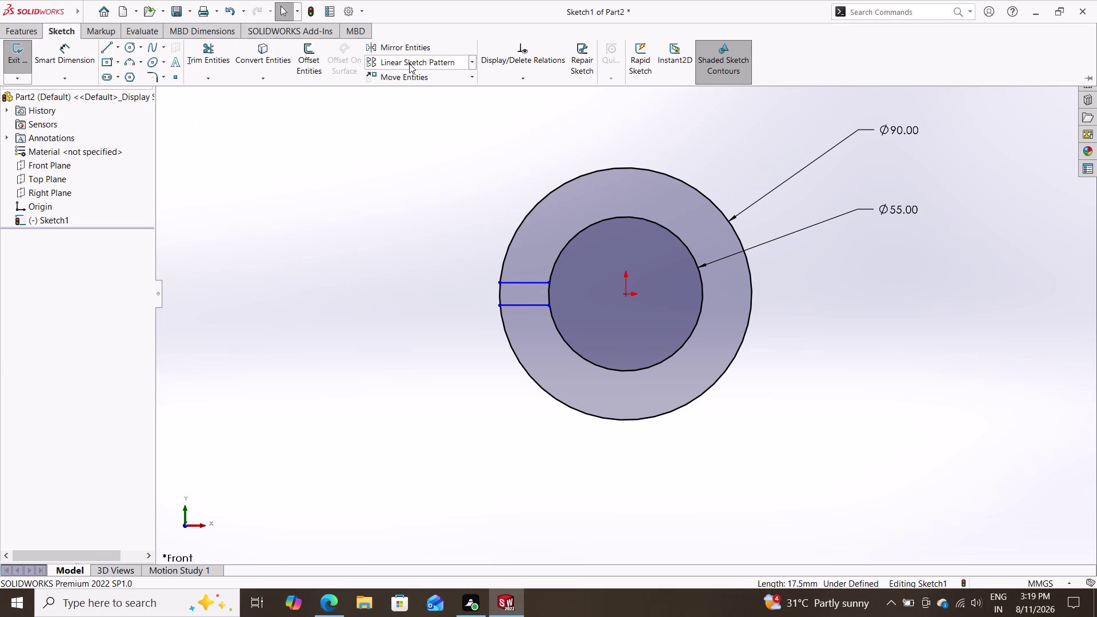
click(409, 63)
click(23, 33)
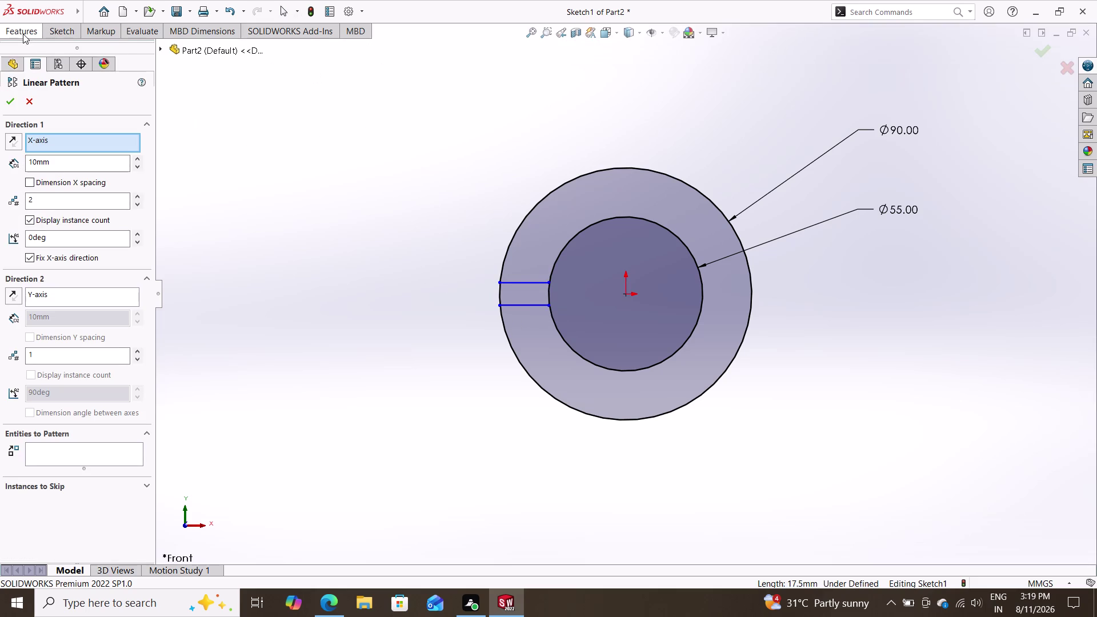
click(43, 25)
click(61, 33)
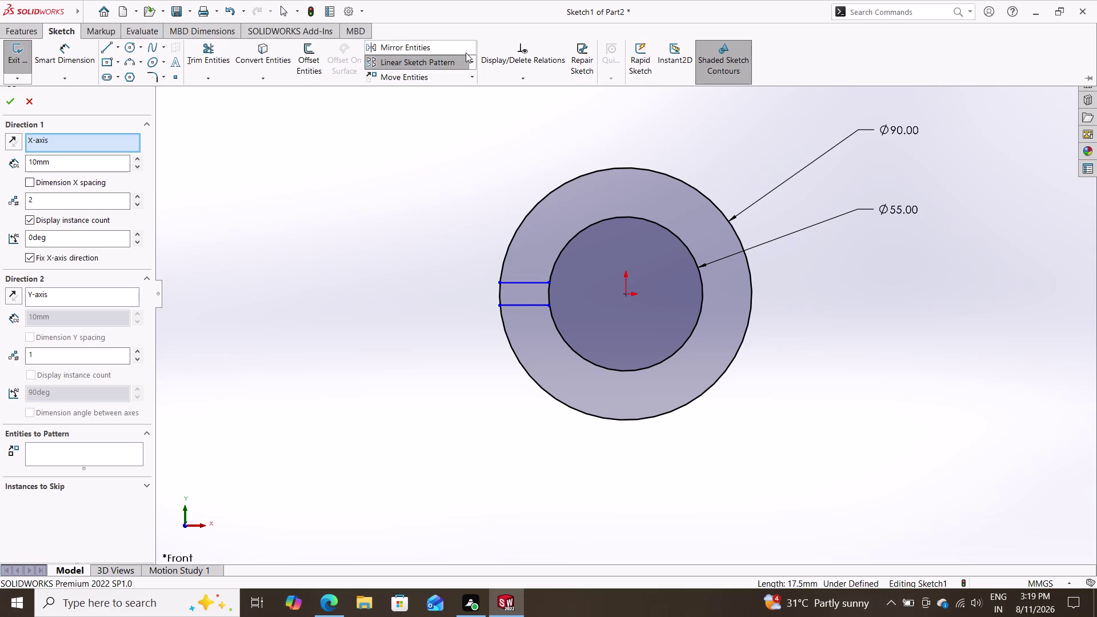
click(474, 58)
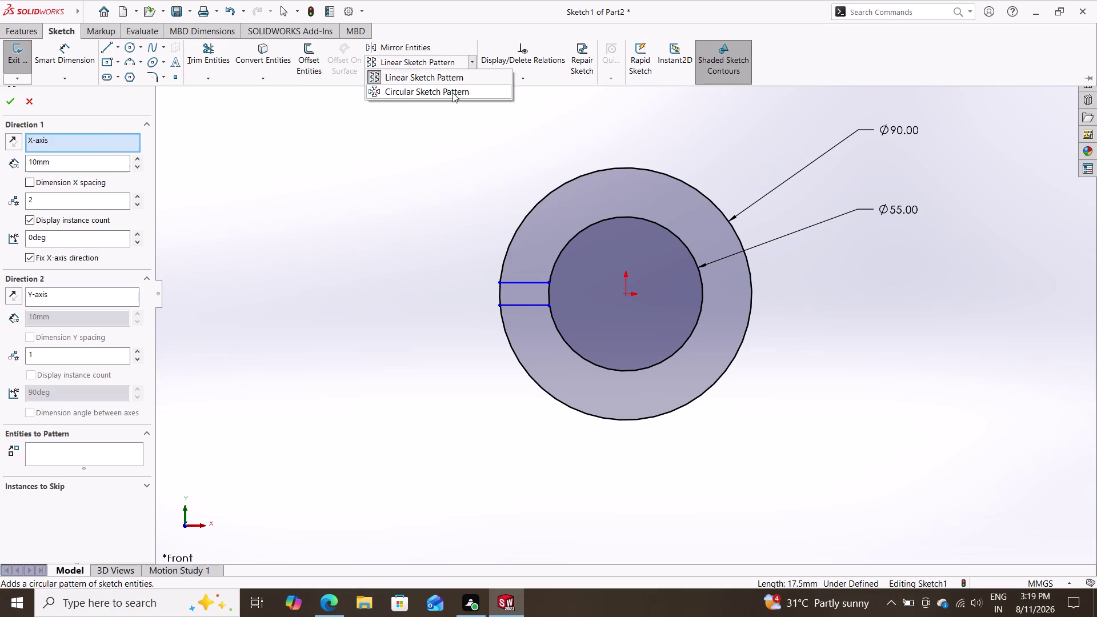
double_click(453, 92)
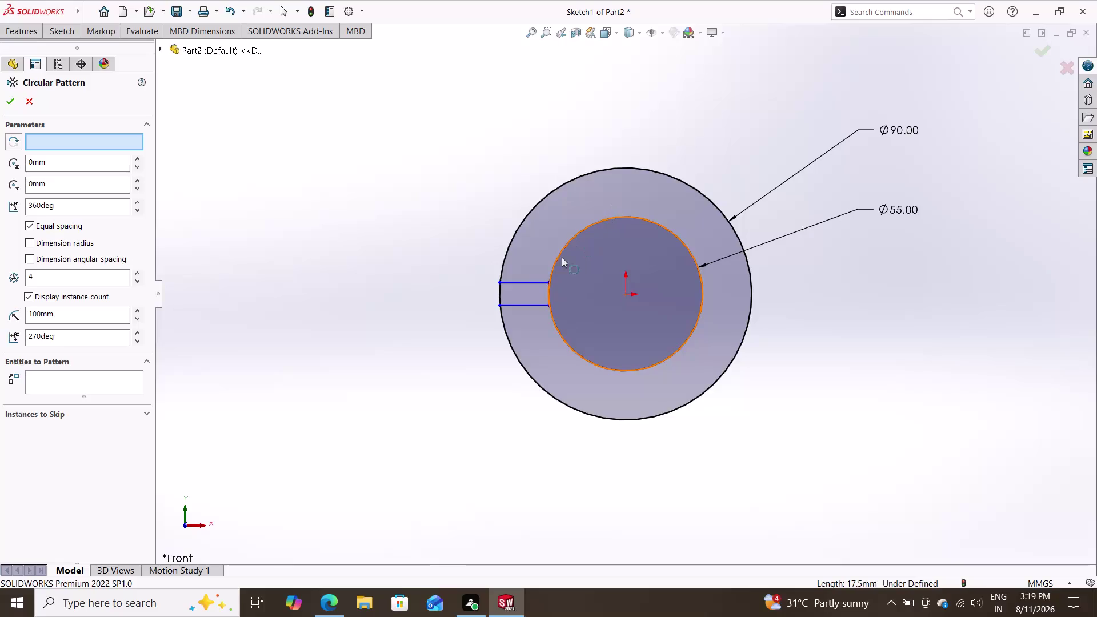
click(534, 280)
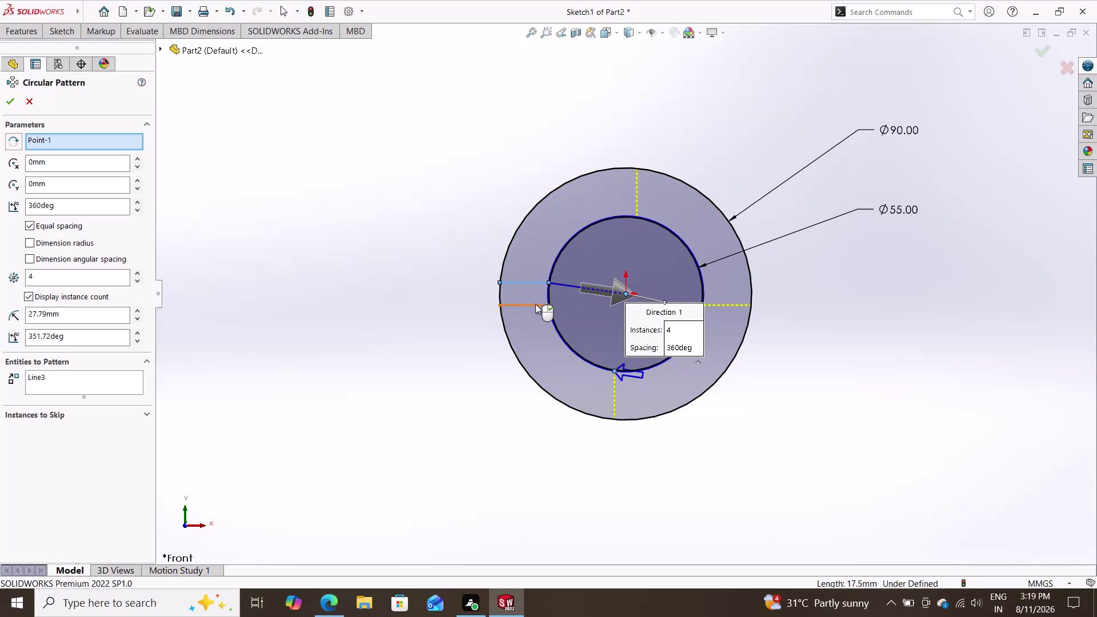
click(535, 304)
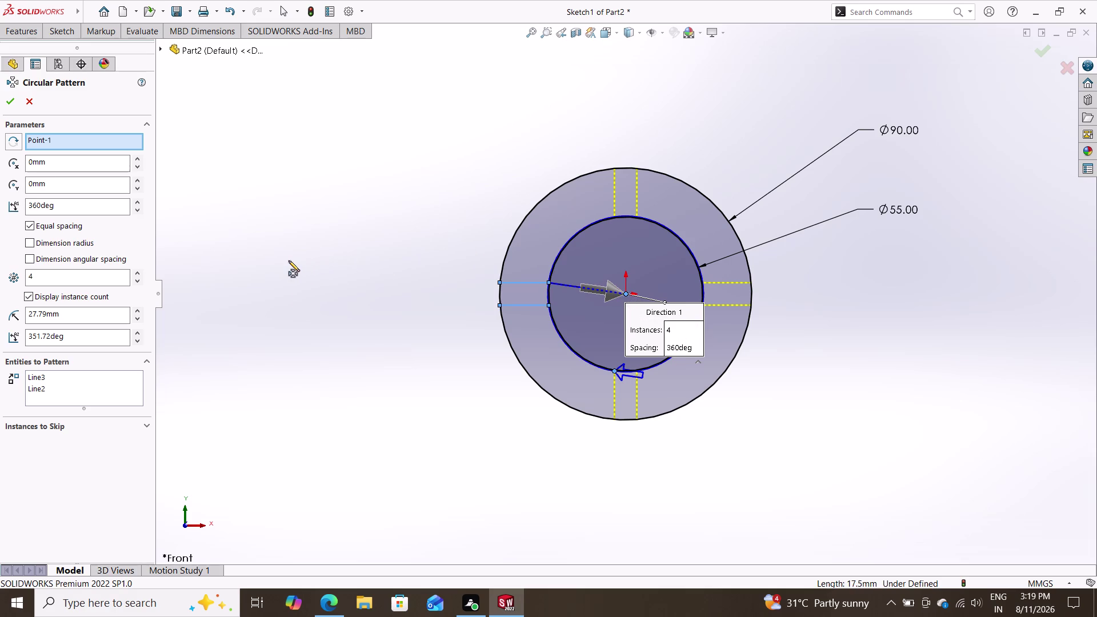
Set the circular pattern to 6 instances and apply it.
click(58, 276)
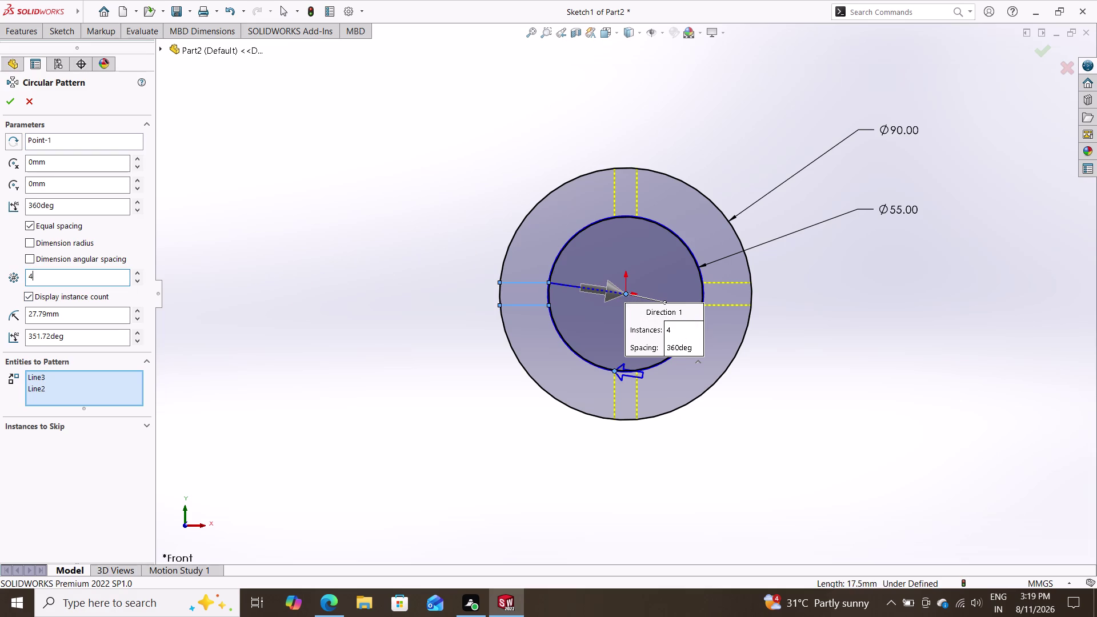
key(BackSpace)
key(6)
key(Return)
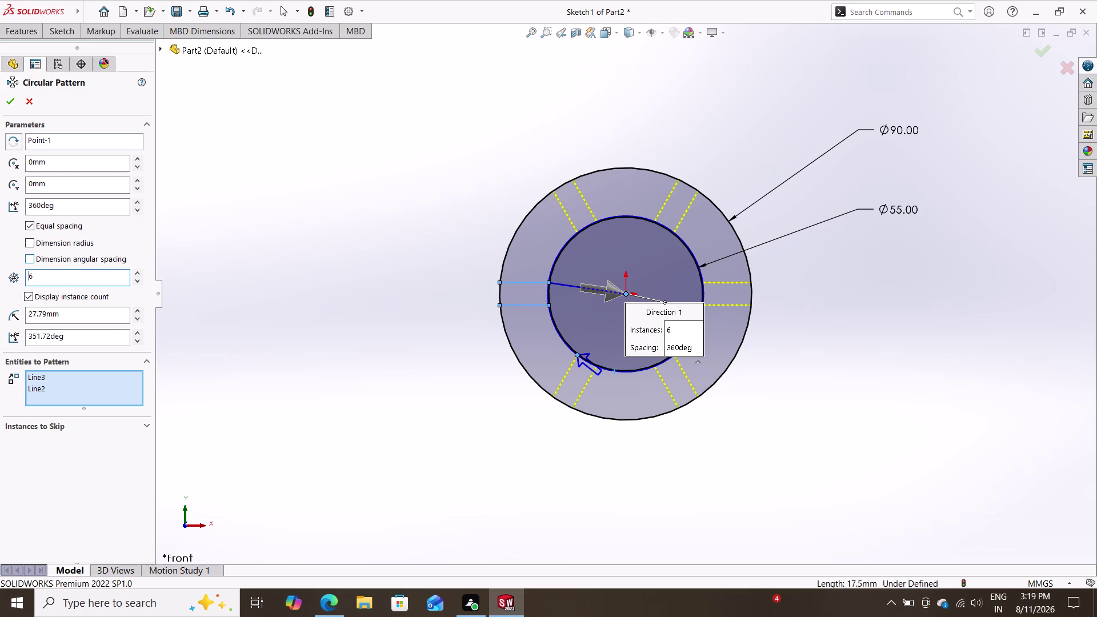
click(14, 101)
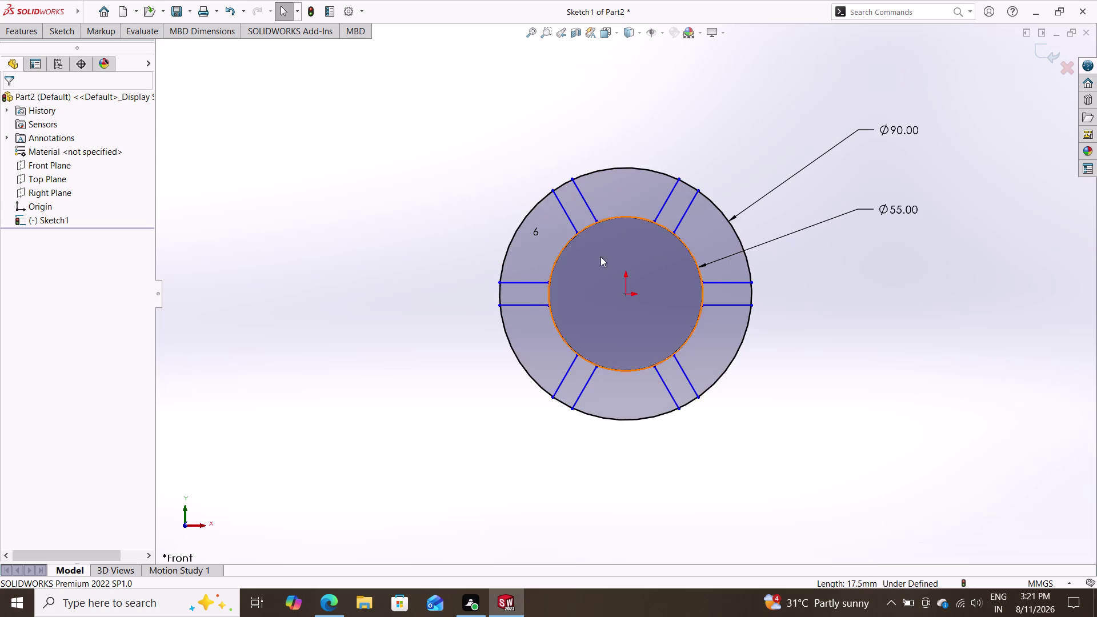
Draw a slanted line from the origin up-left, past the ring.
click(57, 26)
click(104, 51)
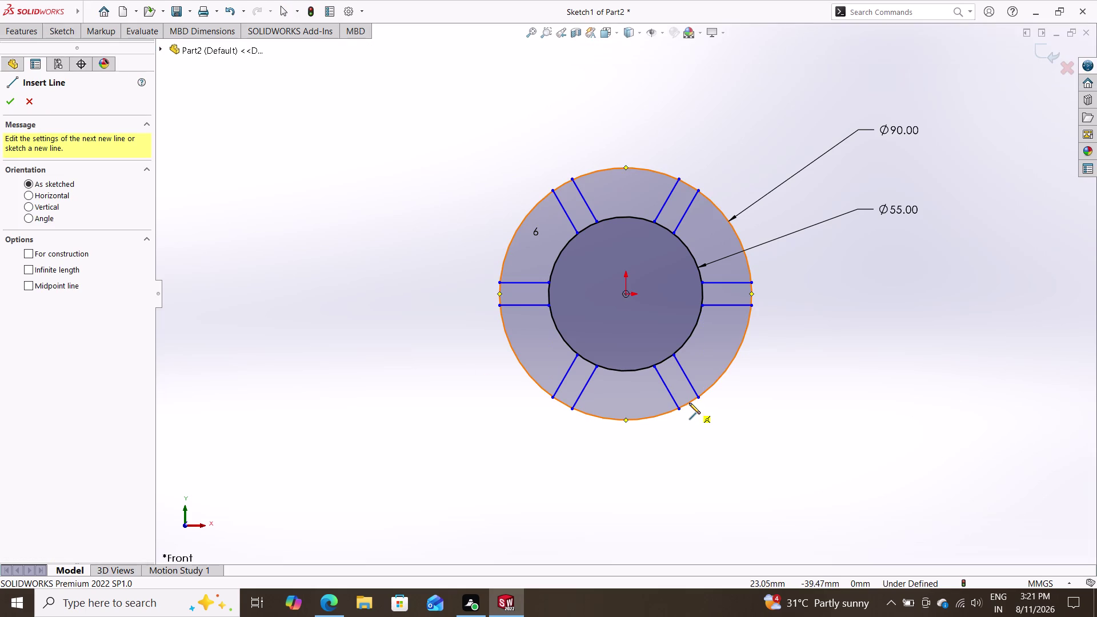
double_click(626, 295)
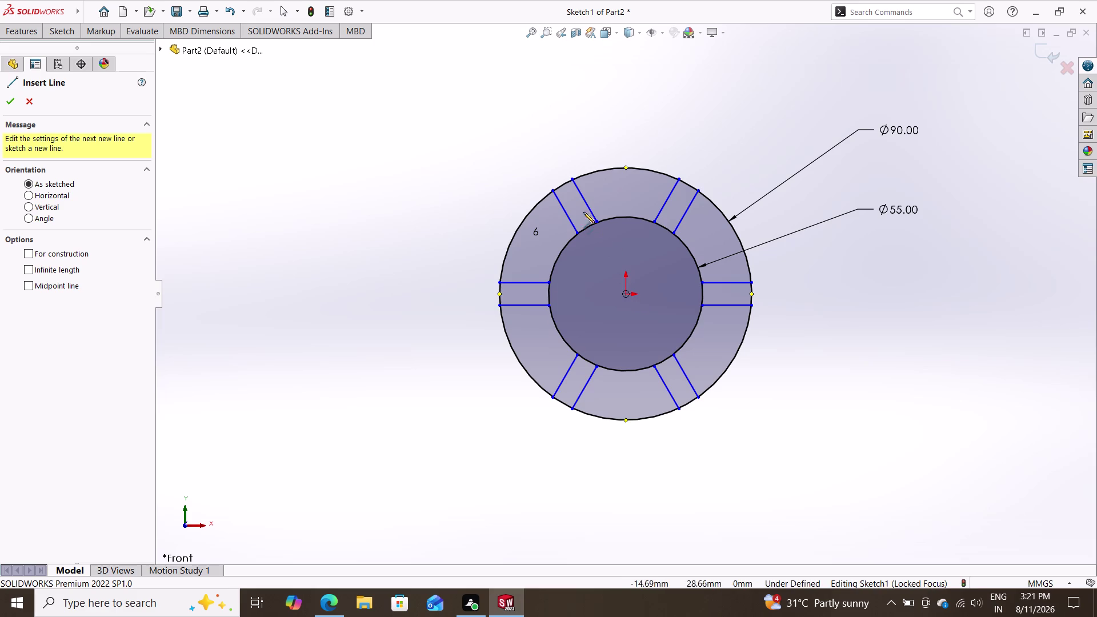
click(625, 297)
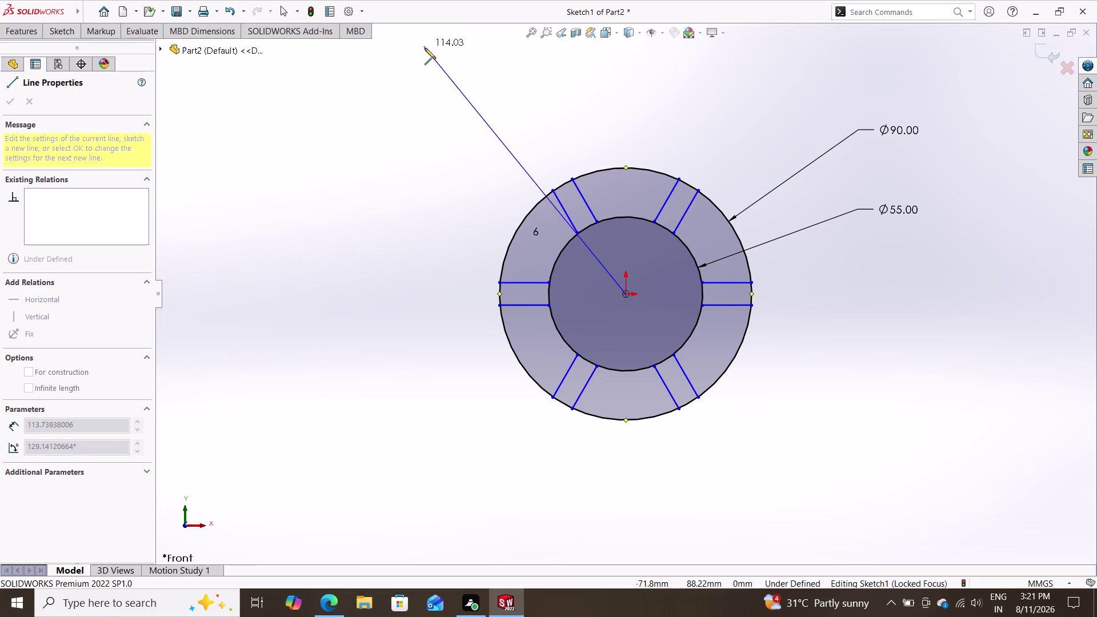
double_click(489, 62)
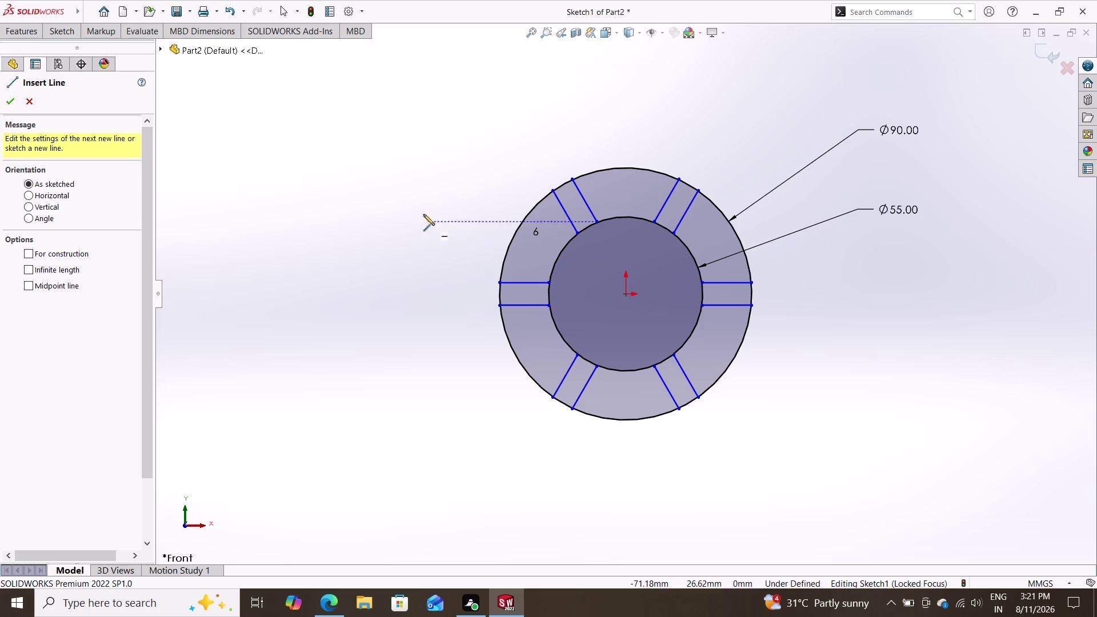
click(626, 296)
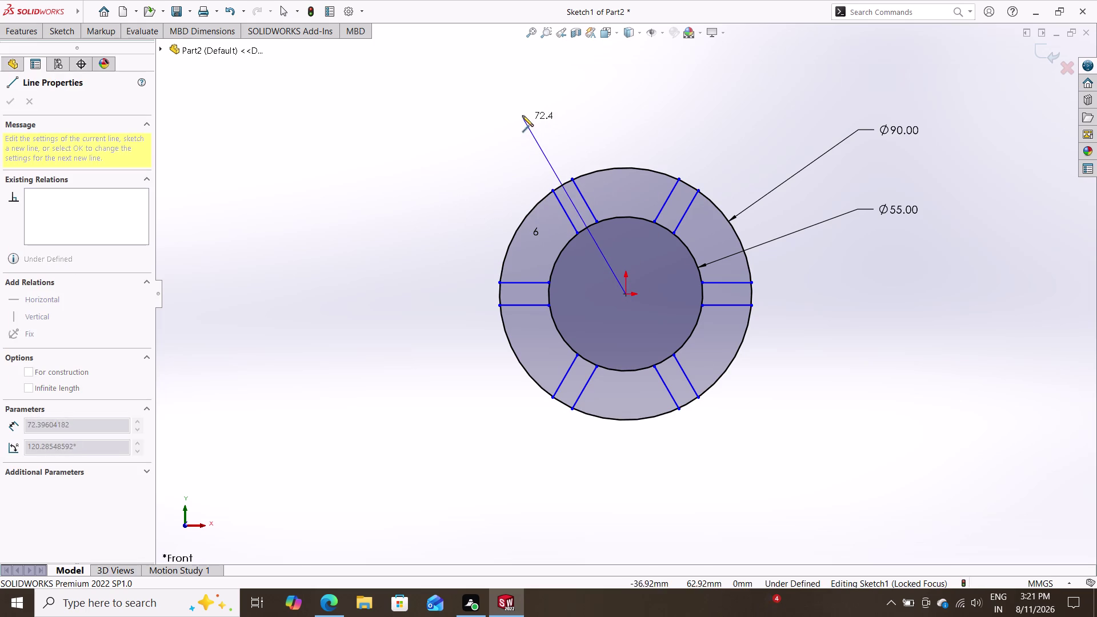
click(518, 112)
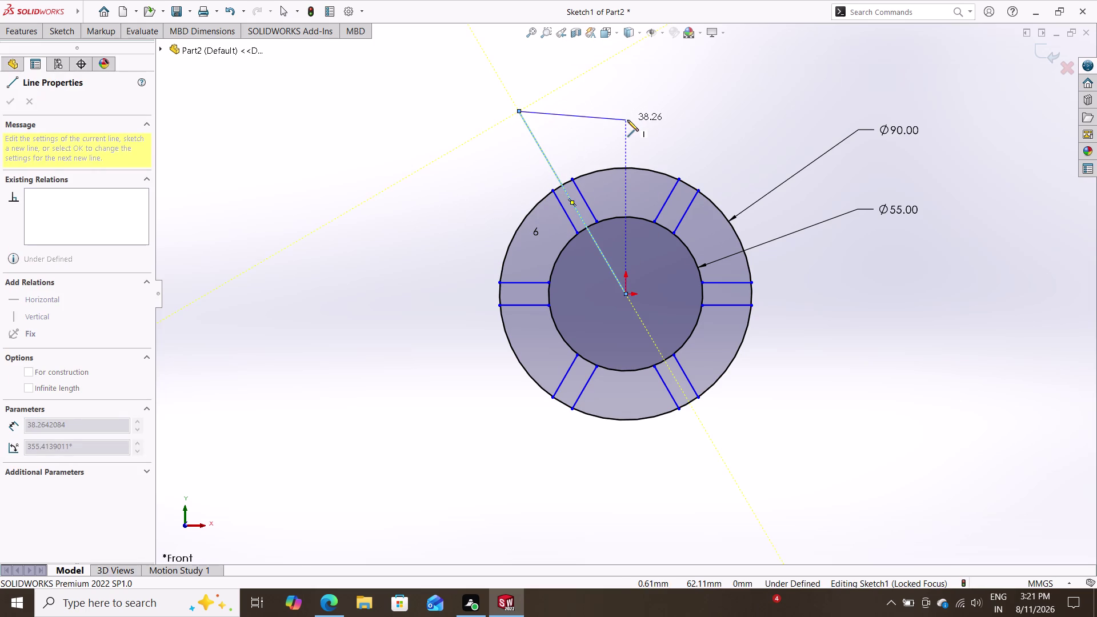
key(Escape)
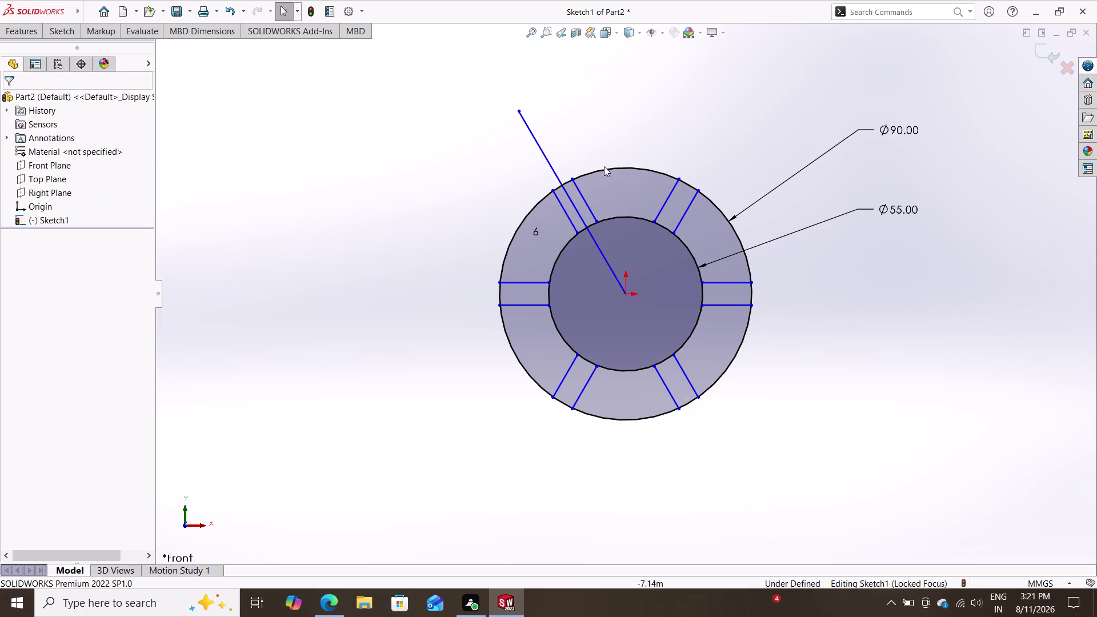
Draw a vertical line rising straight up from the origin.
click(52, 30)
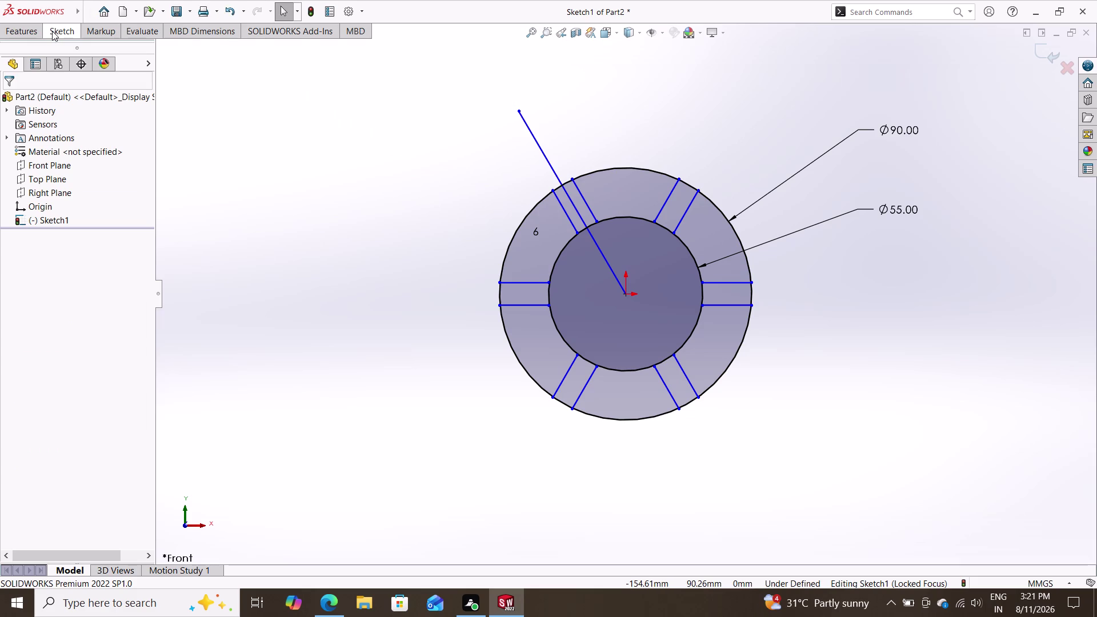
triple_click(109, 49)
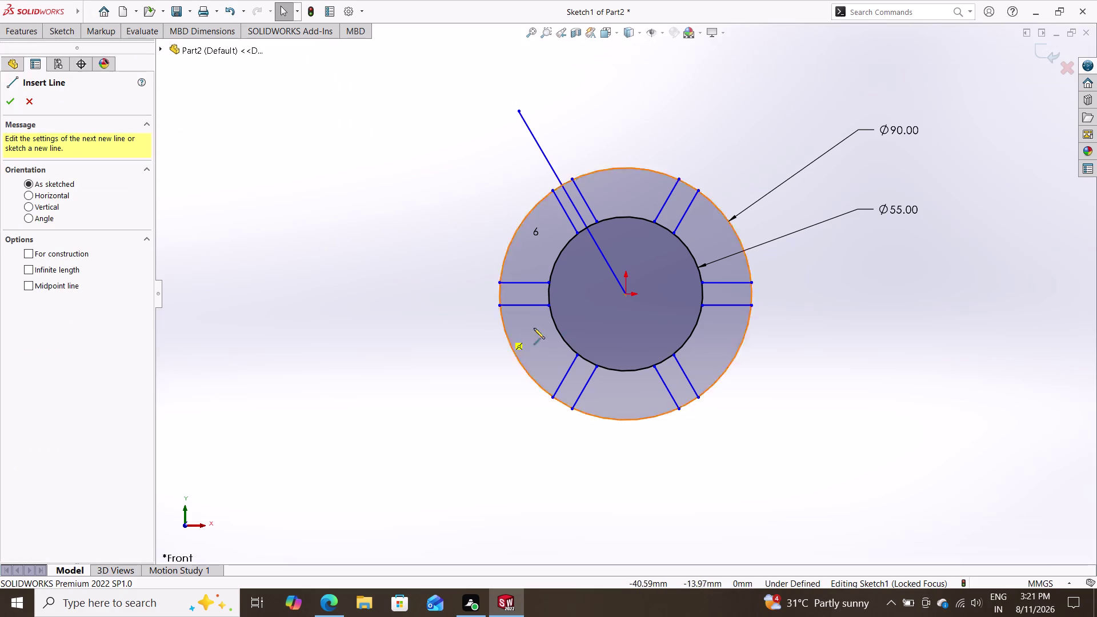
double_click(625, 295)
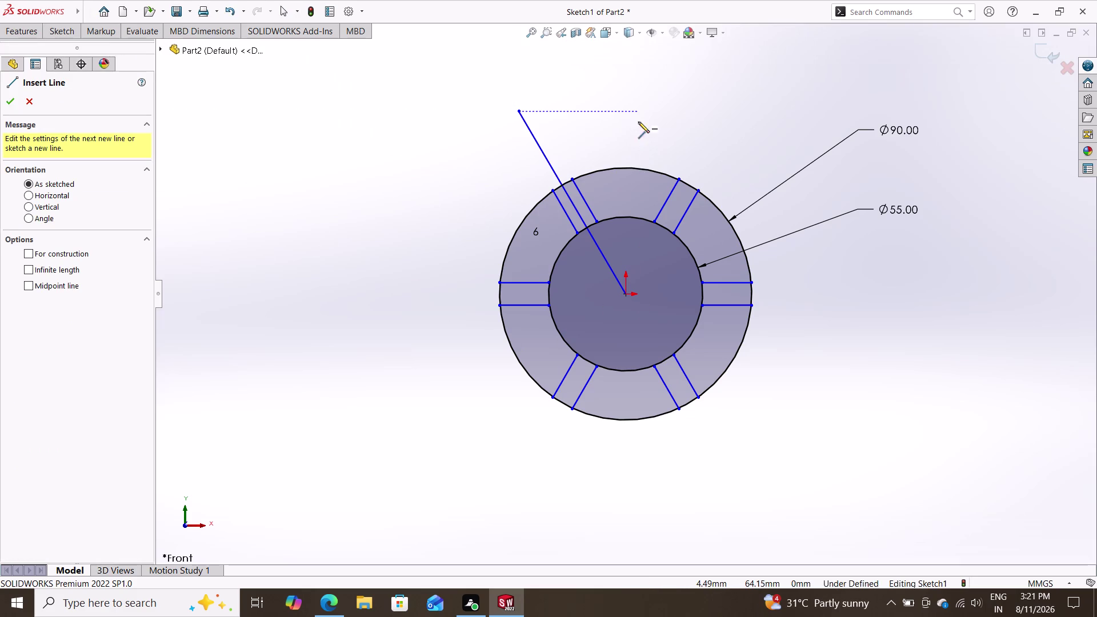
click(627, 294)
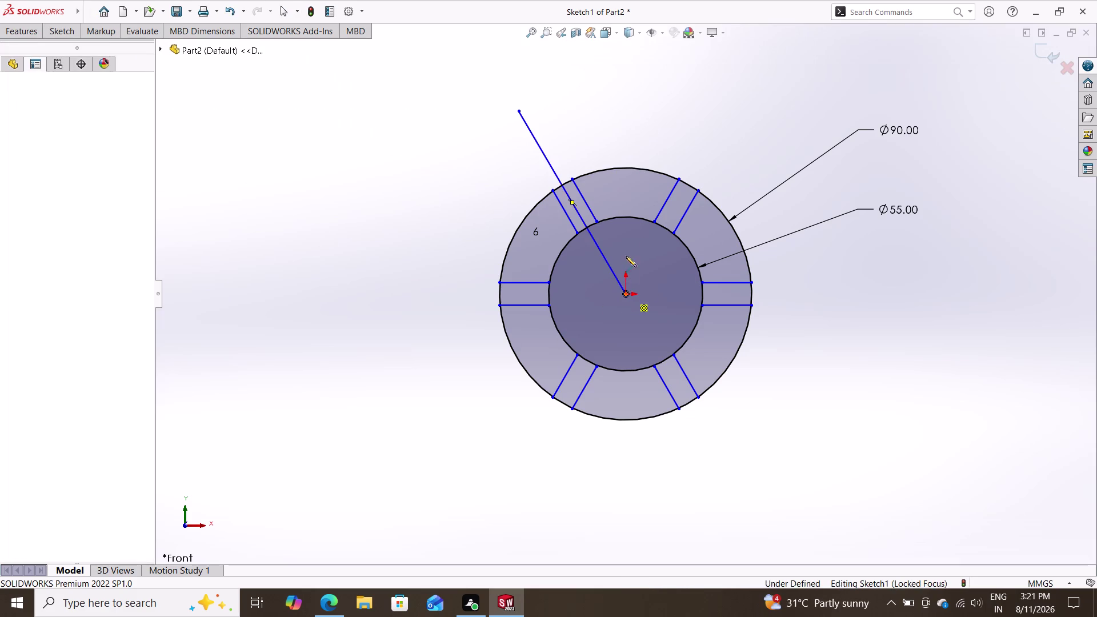
click(628, 79)
key(Escape)
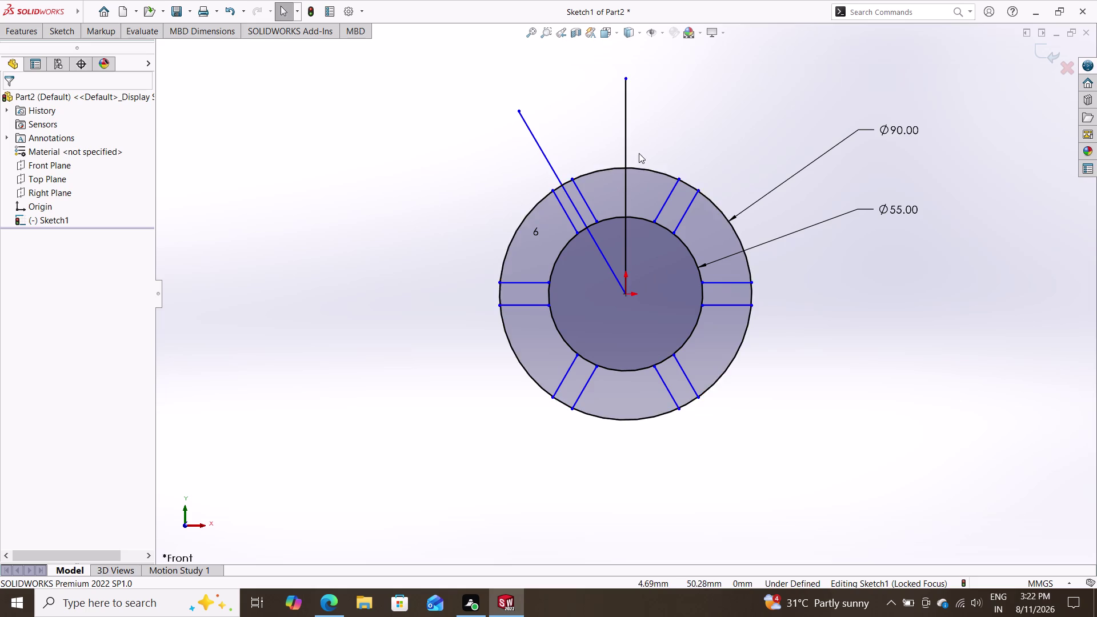
click(69, 30)
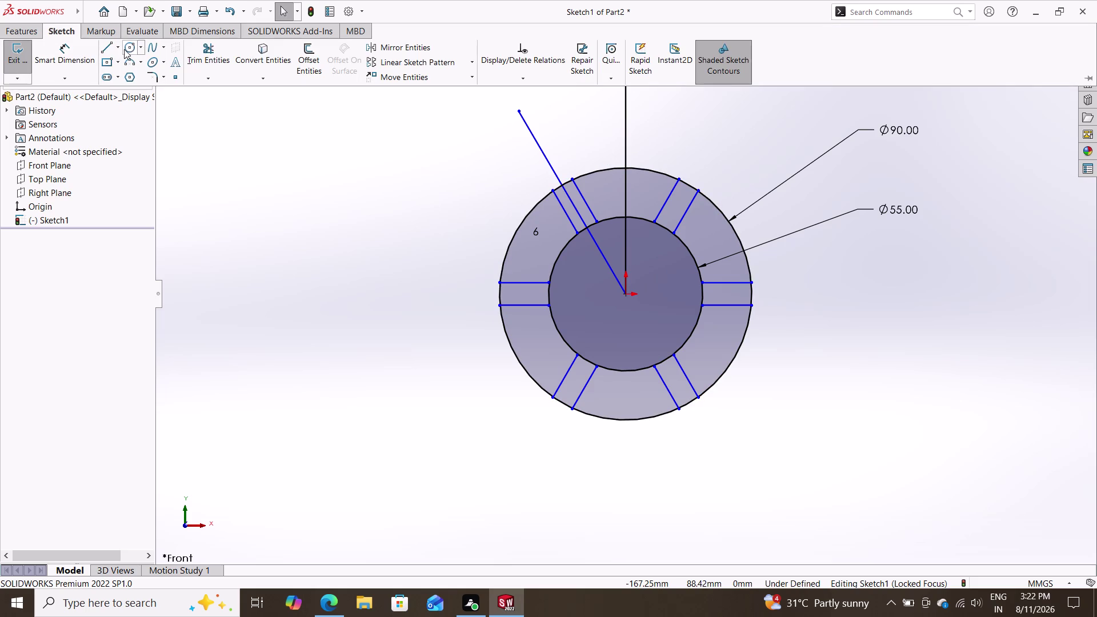
Draw a third line from the origin rising up-right.
click(102, 44)
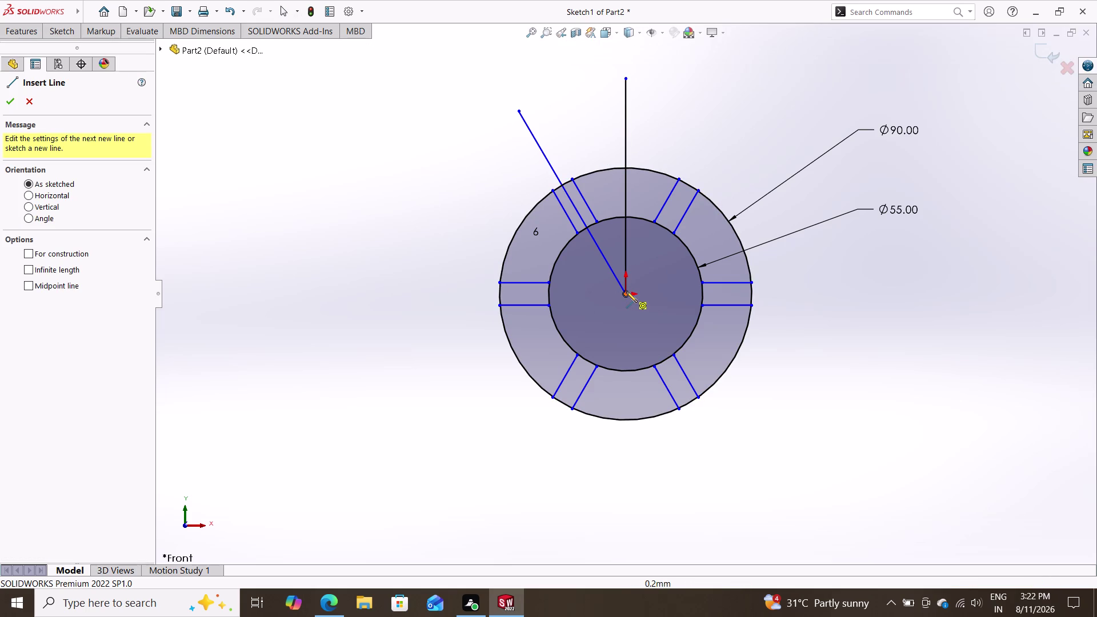
click(623, 293)
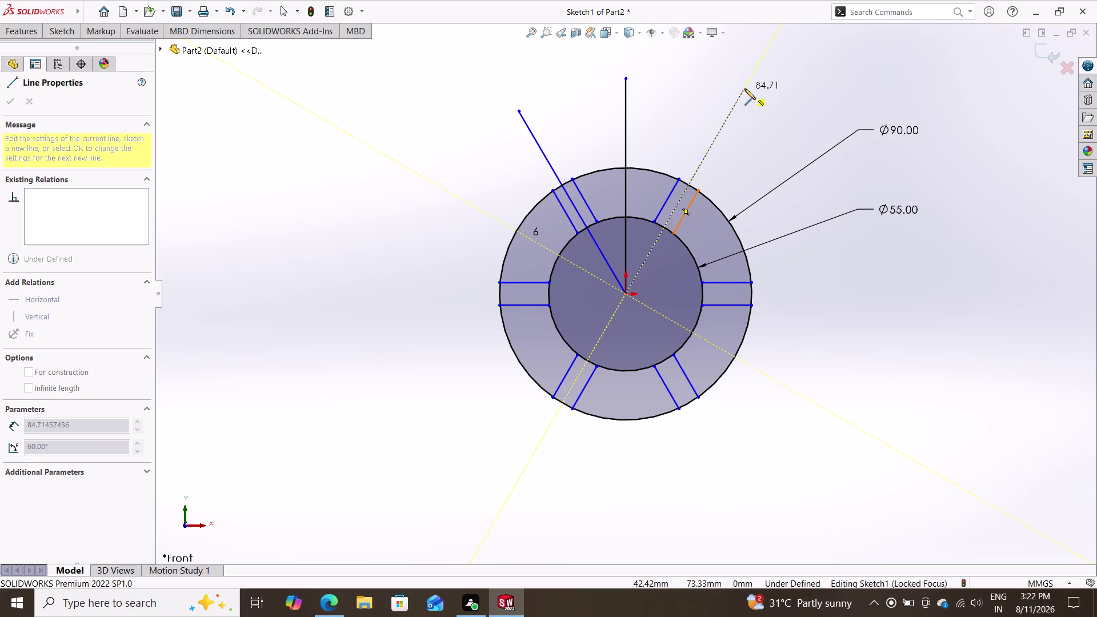
click(744, 89)
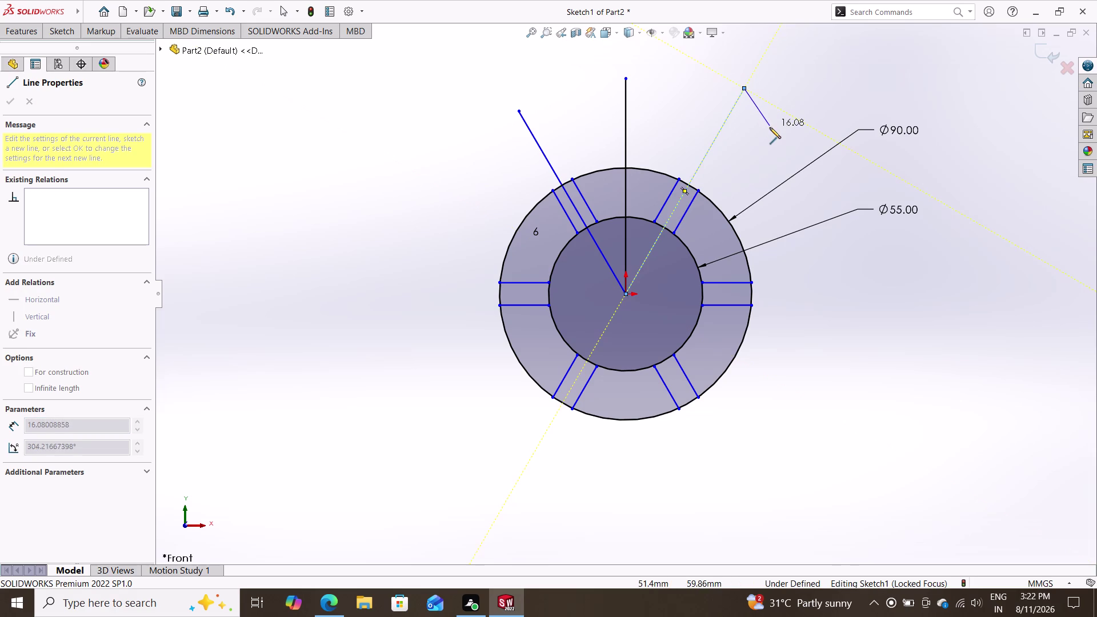
key(Escape)
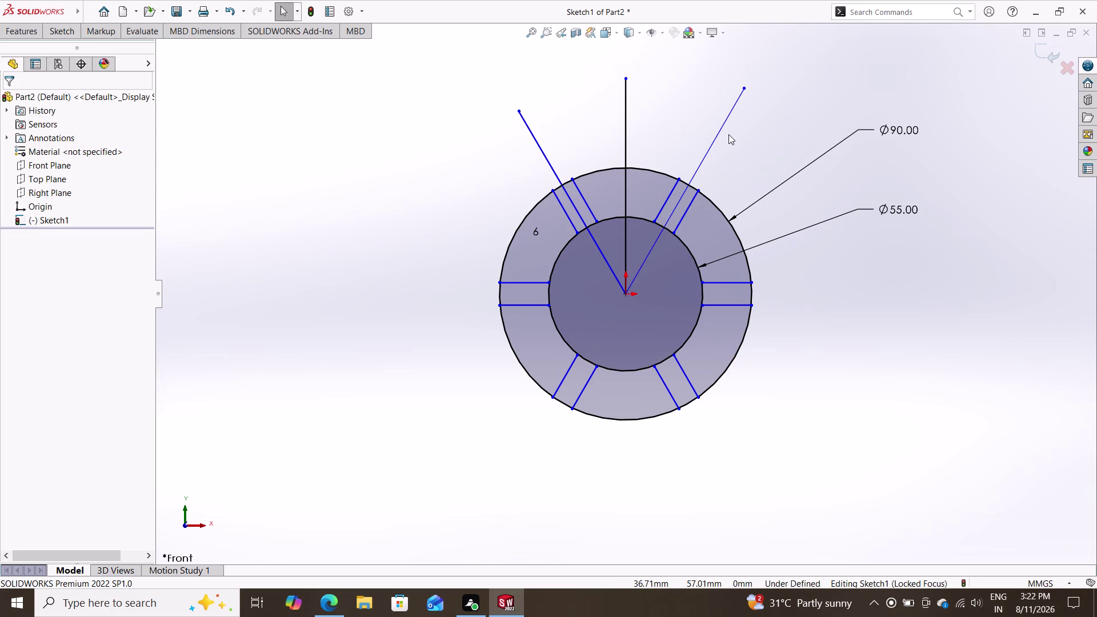
Convert the left, vertical and right radiating lines to construction geometry.
click(535, 137)
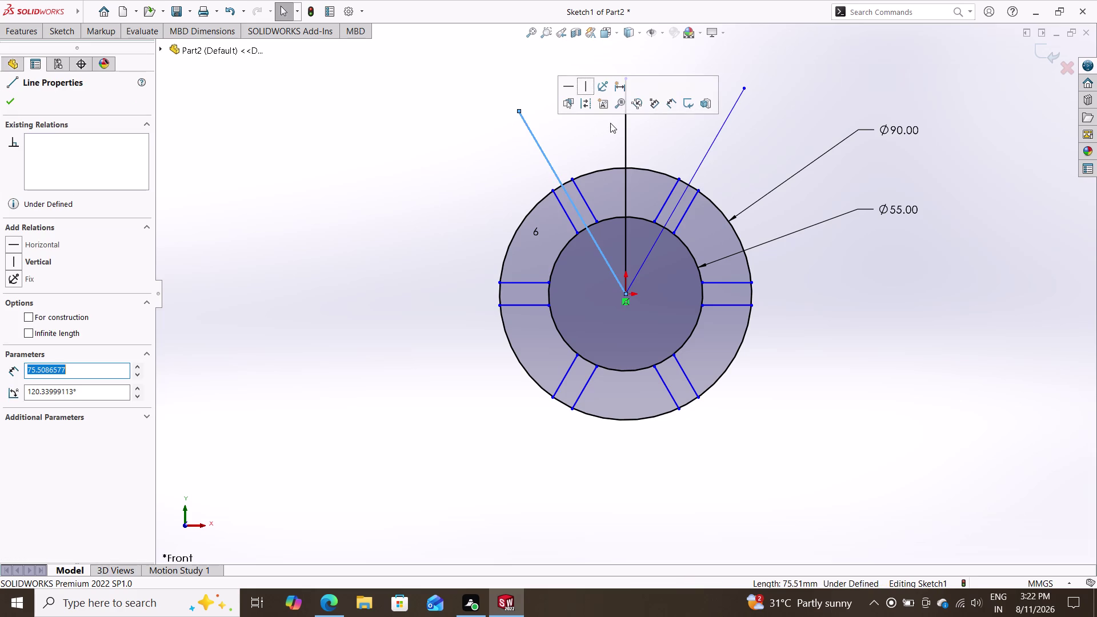
click(47, 314)
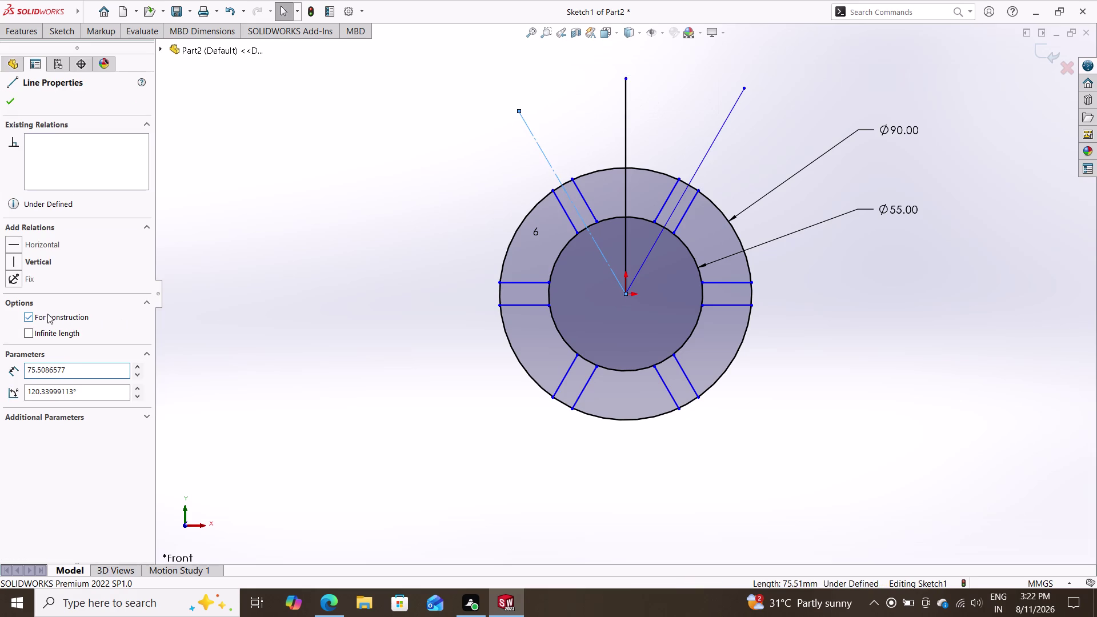
click(623, 136)
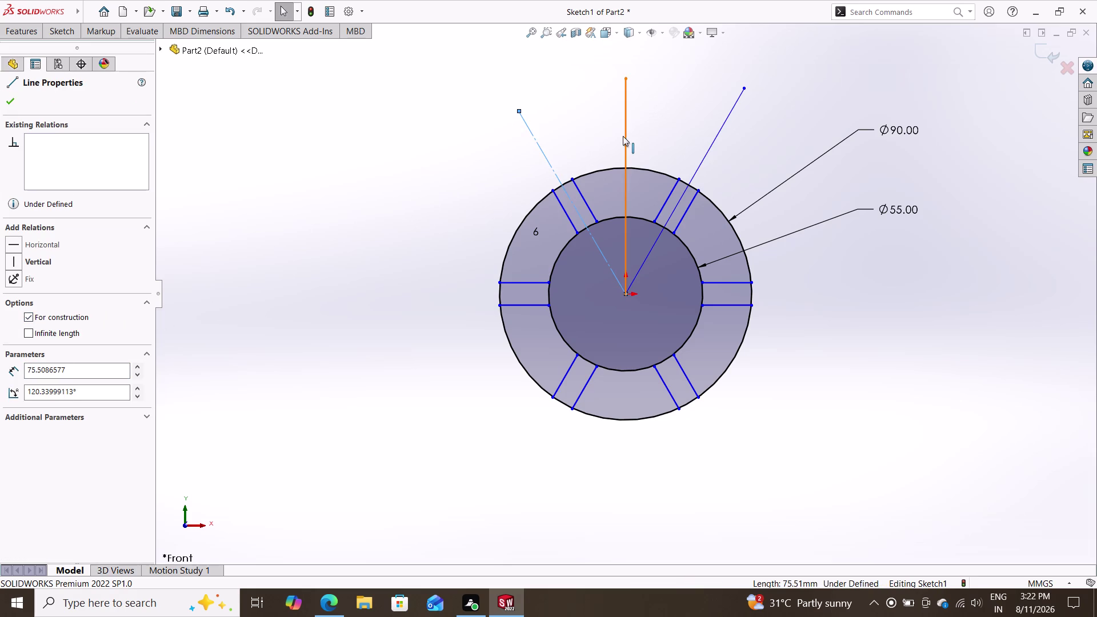
click(31, 313)
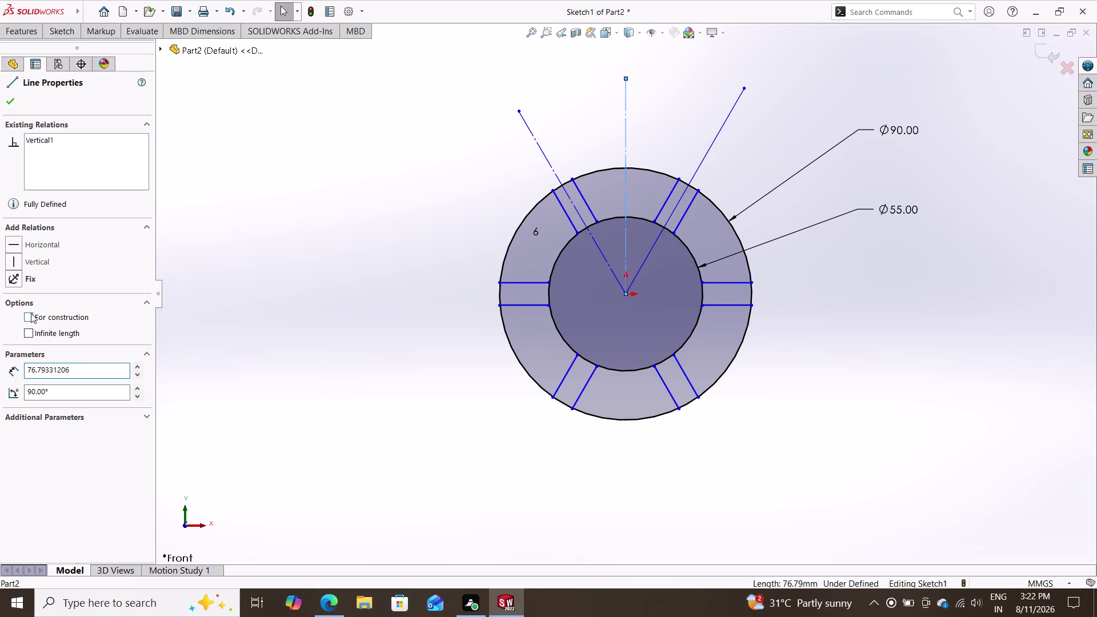
click(708, 150)
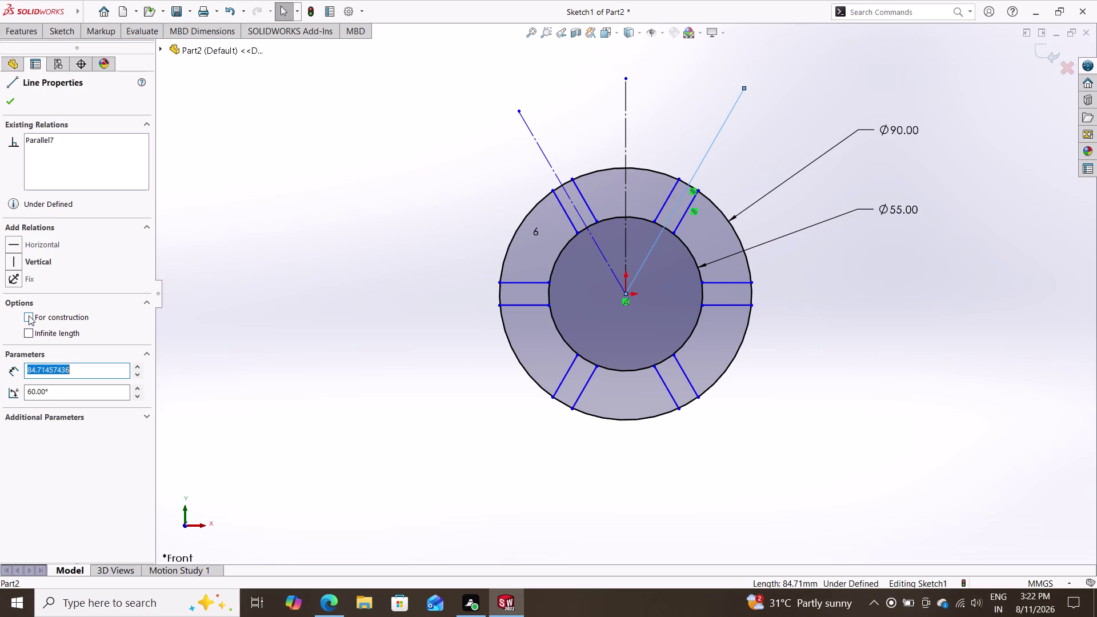
click(28, 315)
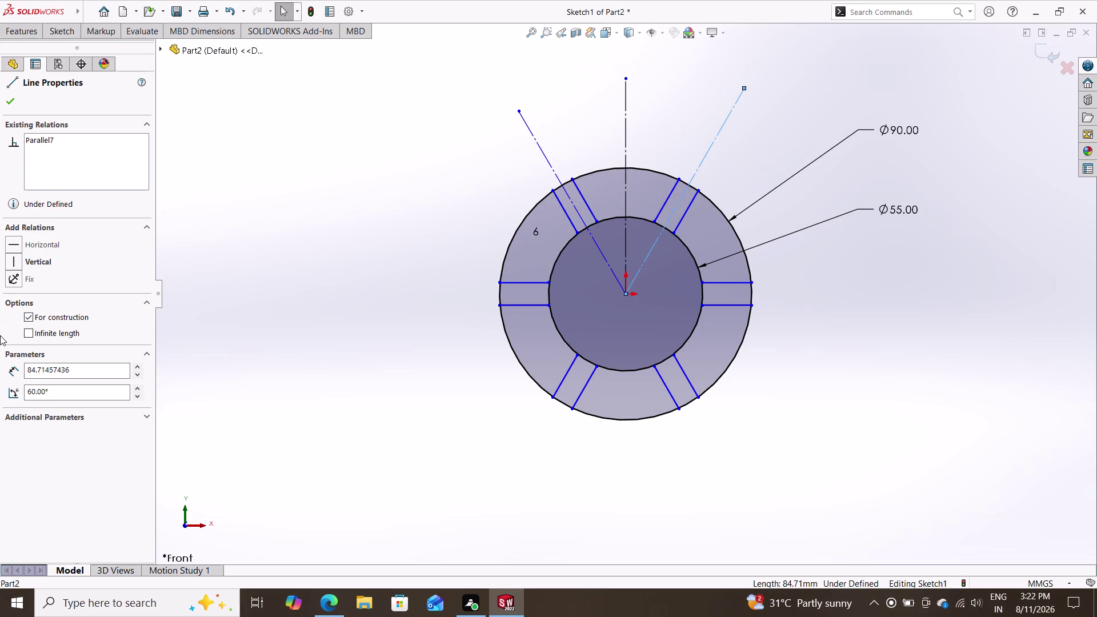
key(Escape)
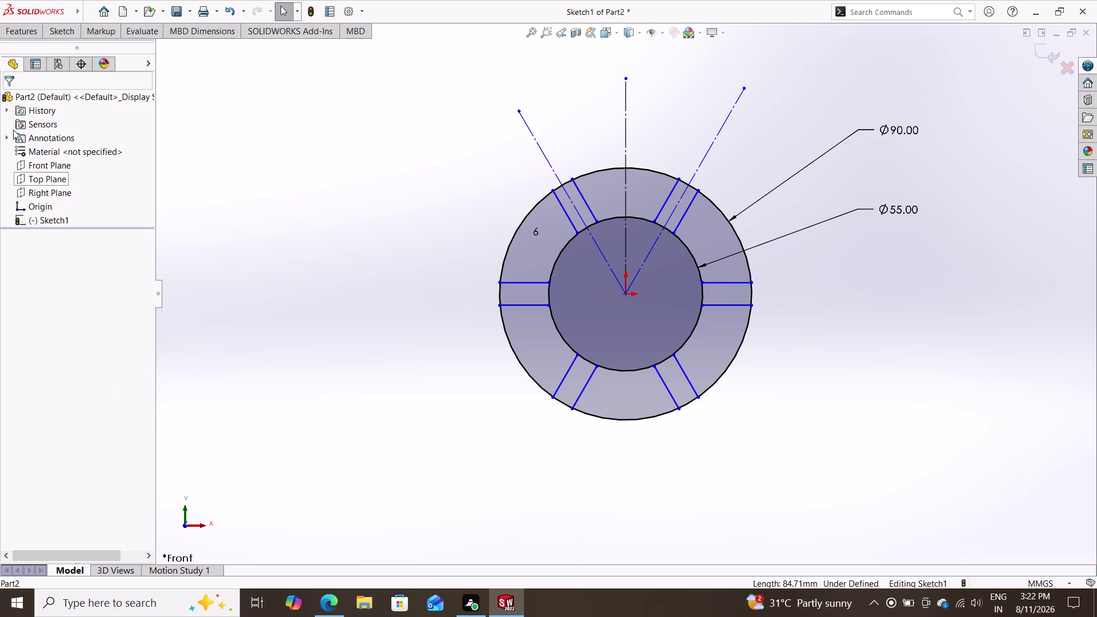
Dimension the left construction line at 30° from the vertical line.
click(66, 31)
click(66, 60)
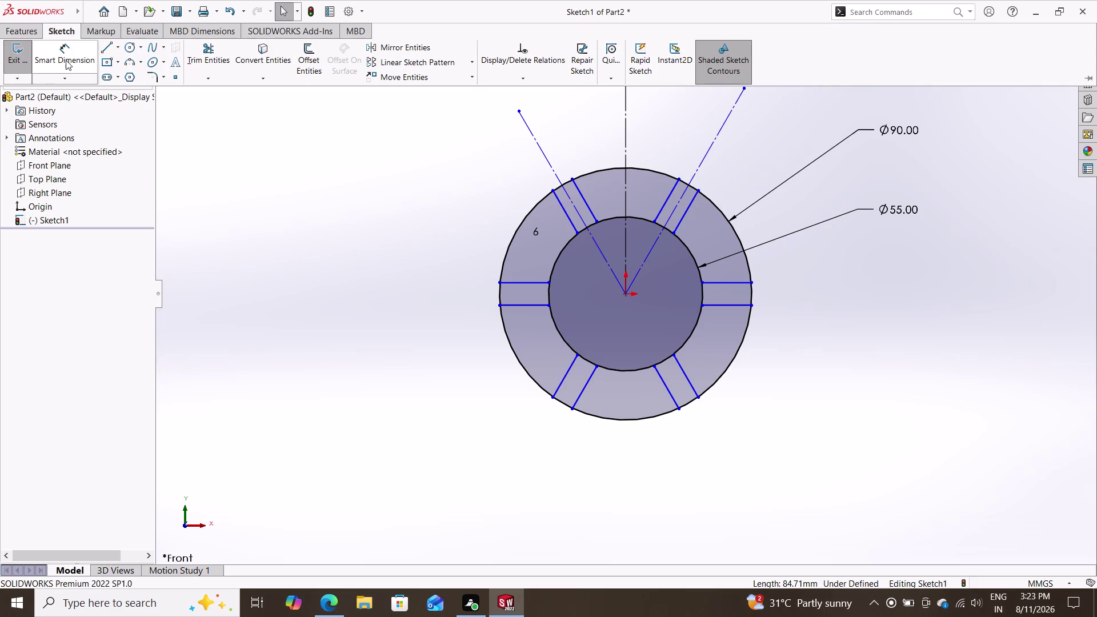
click(534, 139)
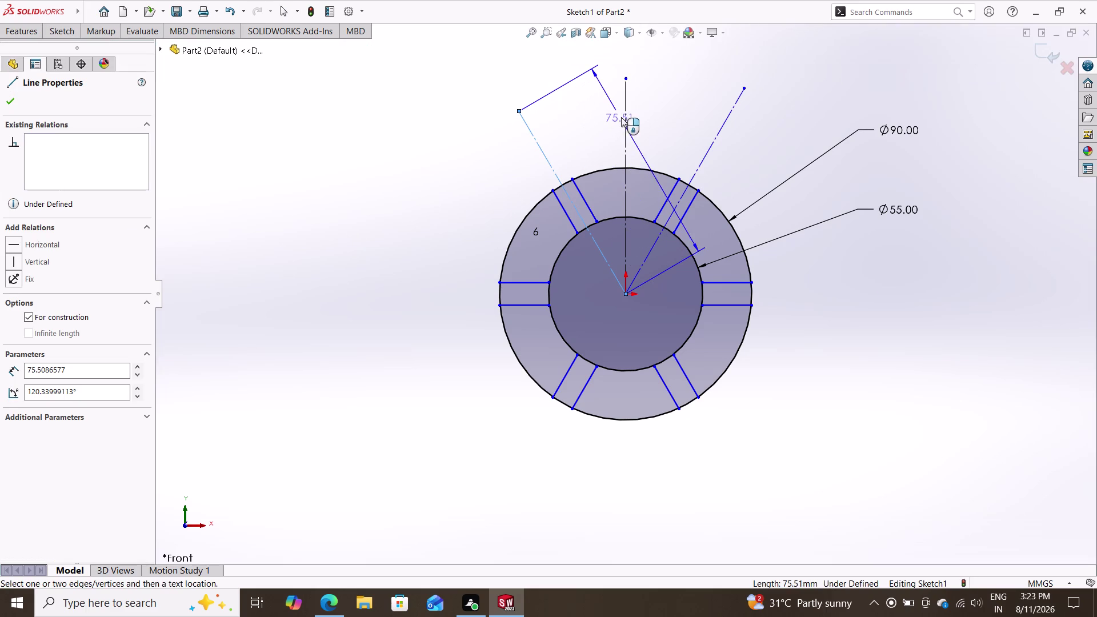
click(625, 113)
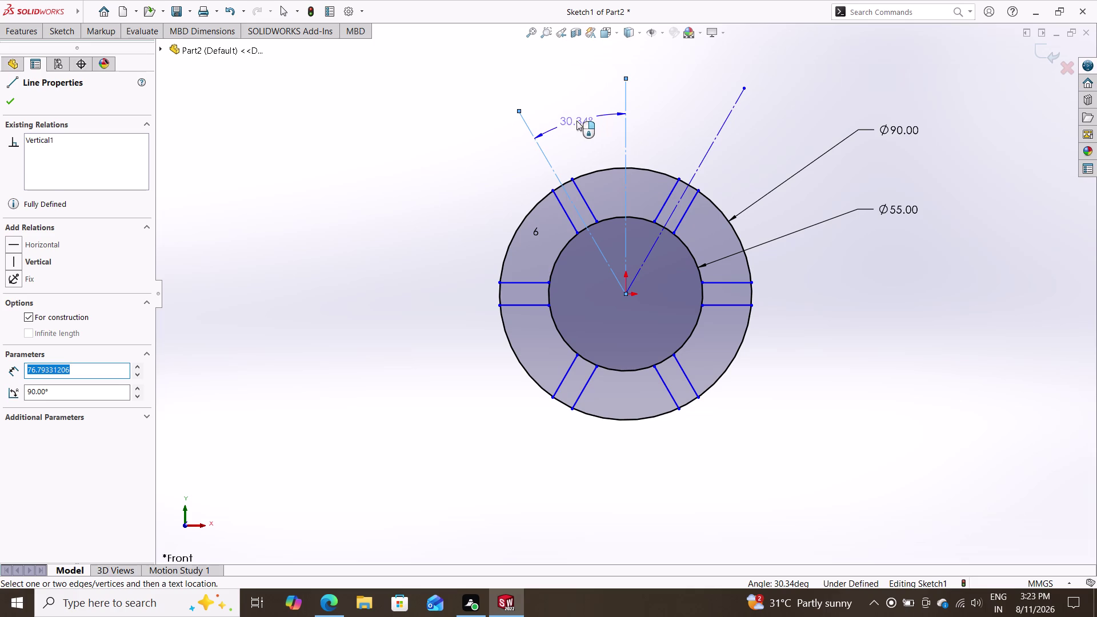
click(577, 121)
text(3)
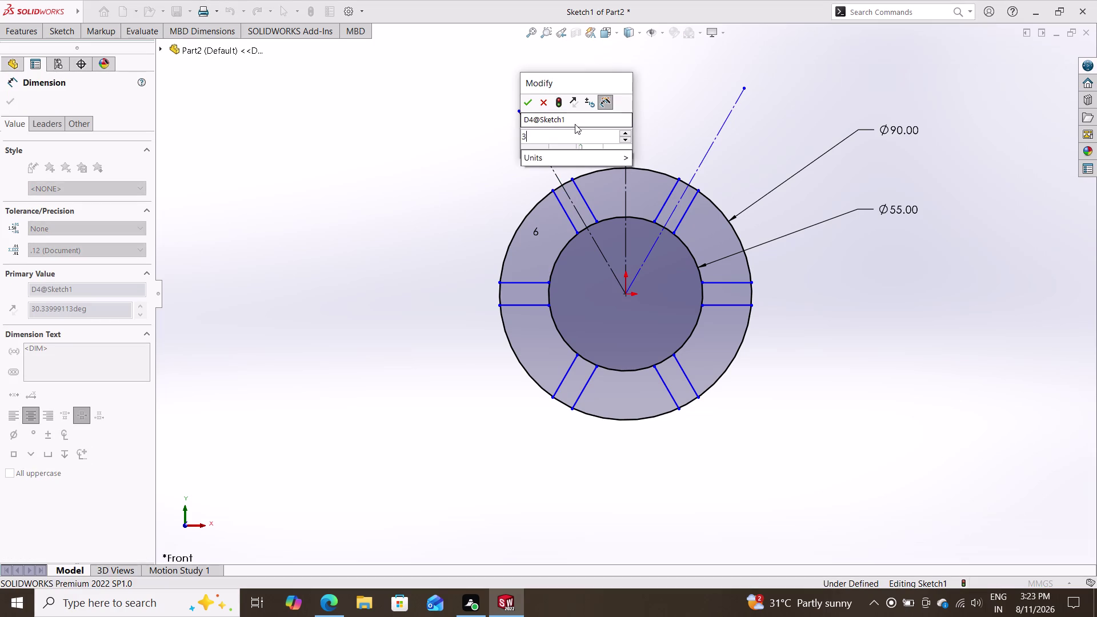
text(0)
key(Return)
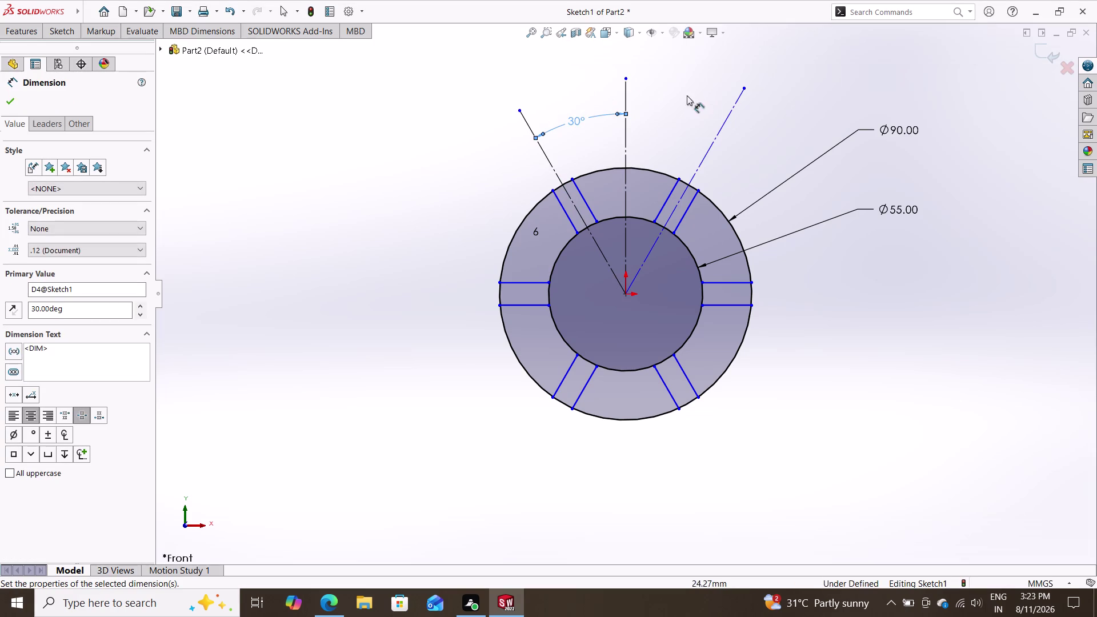
Dimension the right construction line at 30° from the vertical line.
click(626, 102)
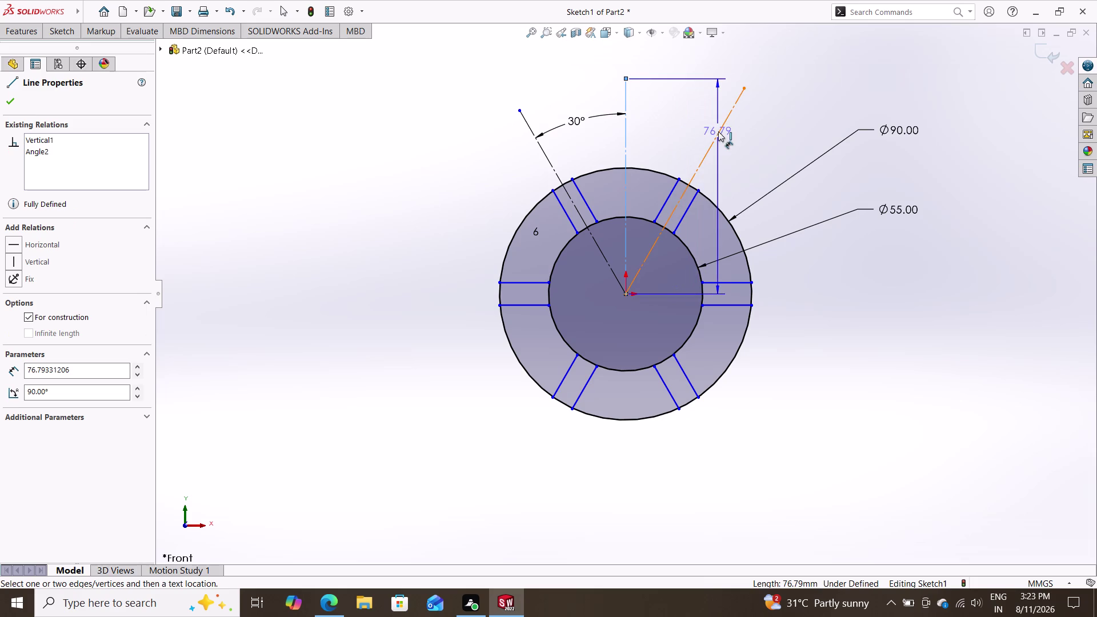
click(717, 131)
click(666, 120)
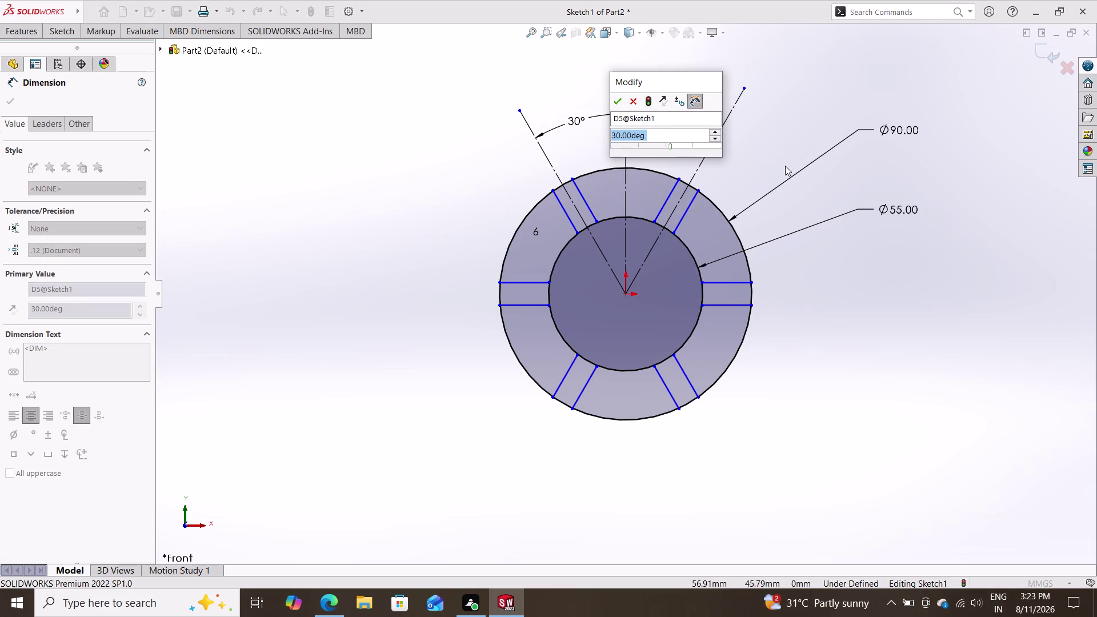
text(30)
key(Return)
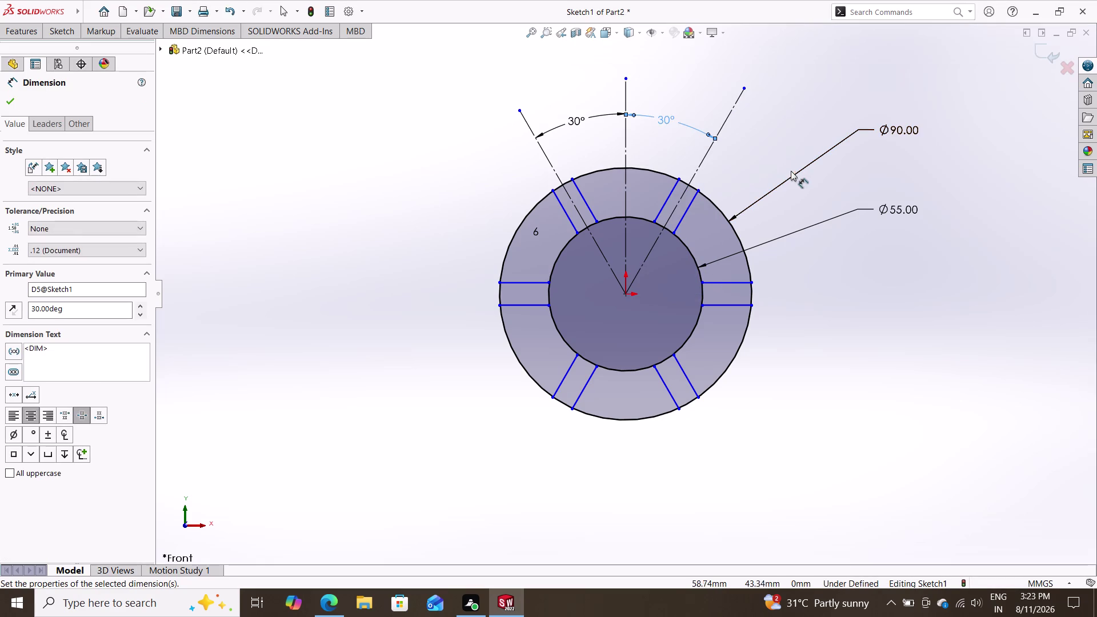
key(Escape)
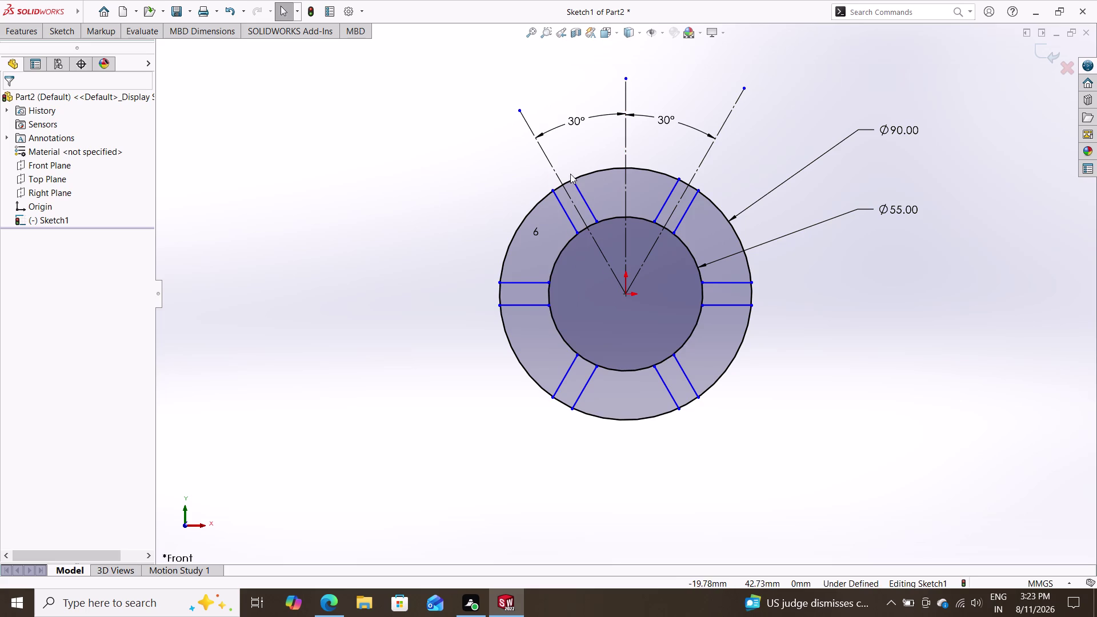
click(60, 28)
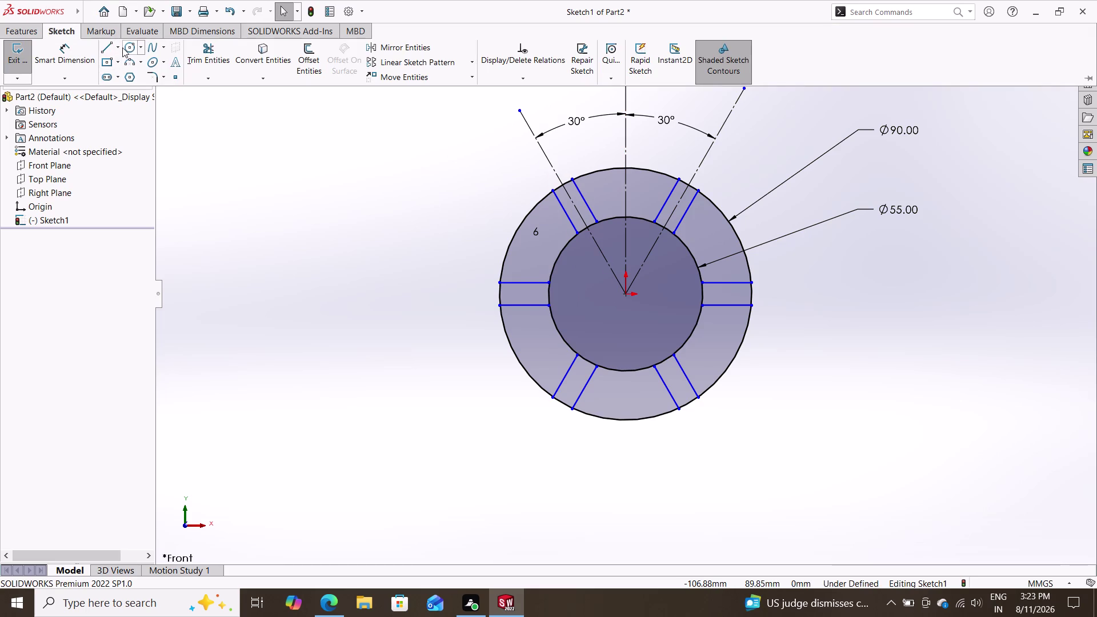
Draw two small circles centred on the left and right construction lines.
click(123, 47)
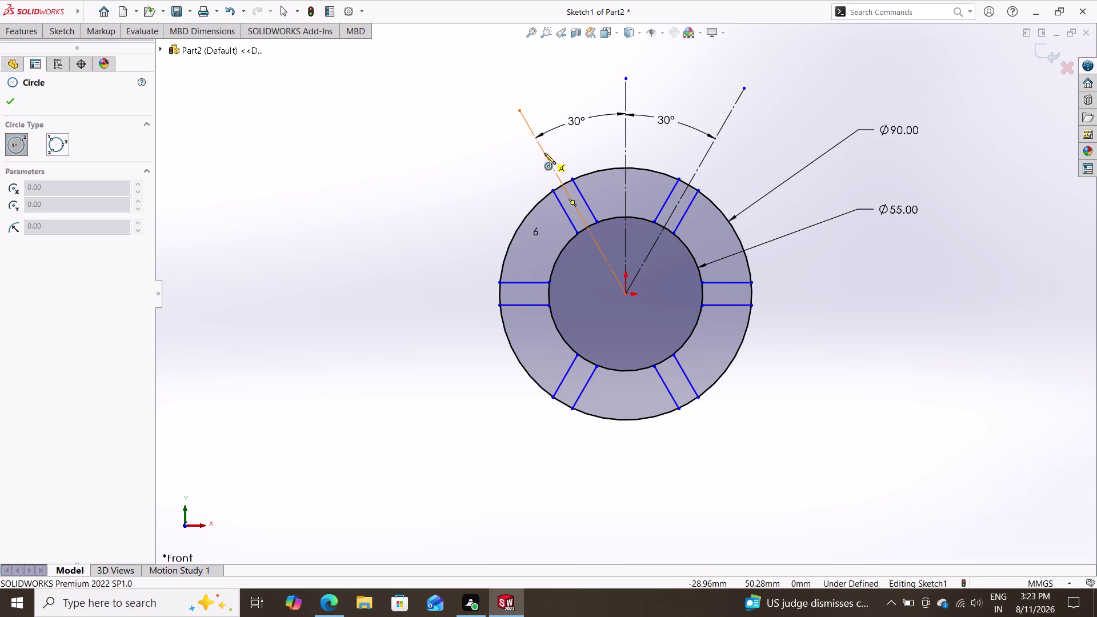
double_click(544, 153)
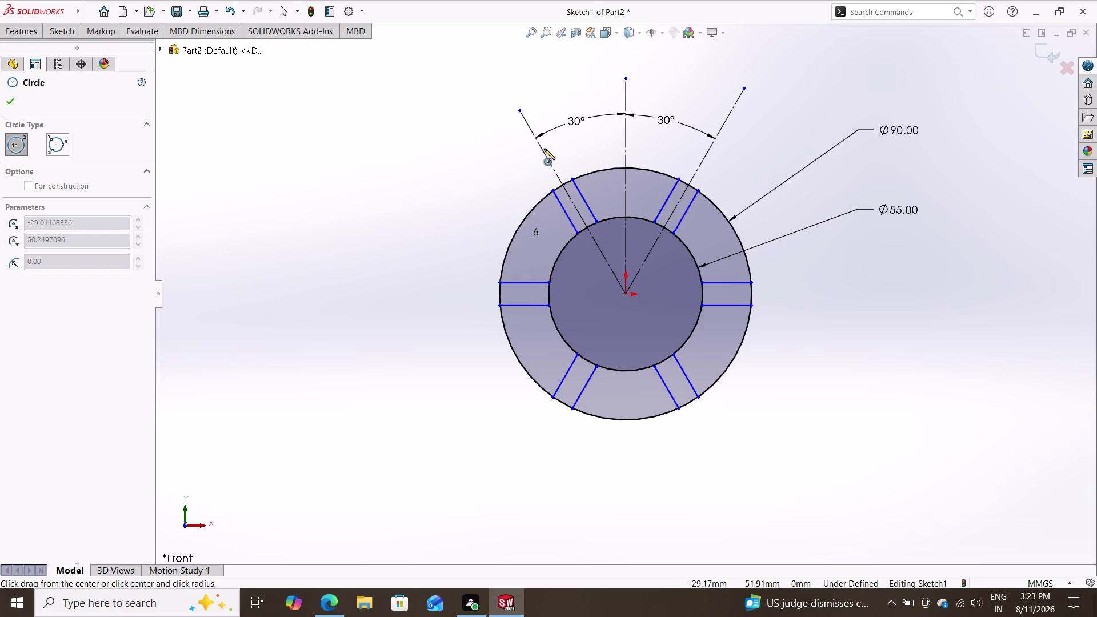
click(541, 148)
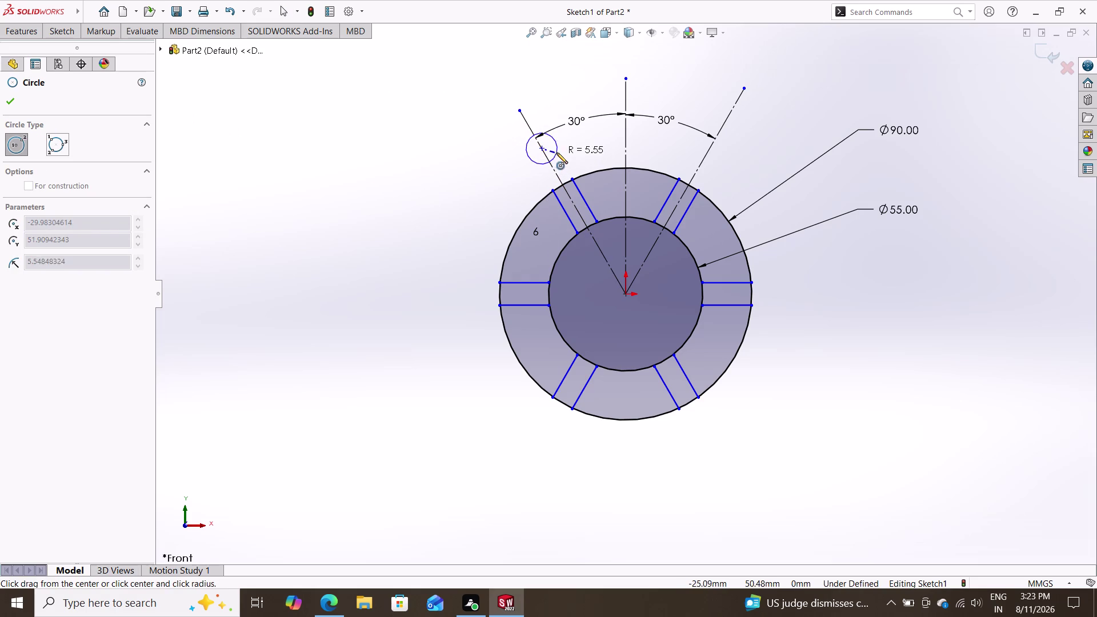
click(567, 157)
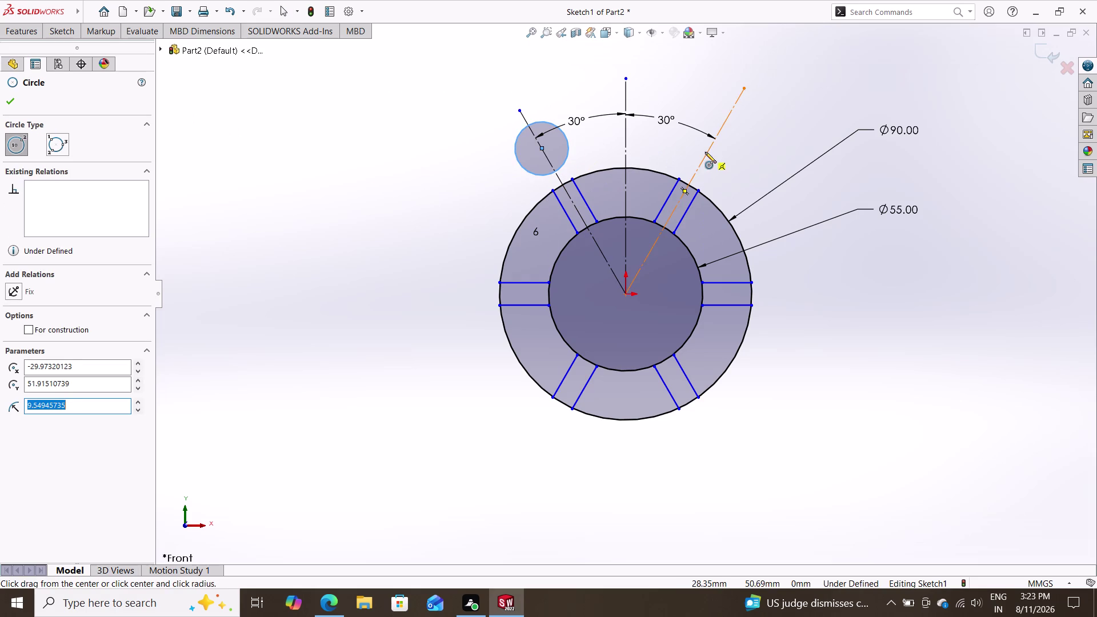
click(710, 148)
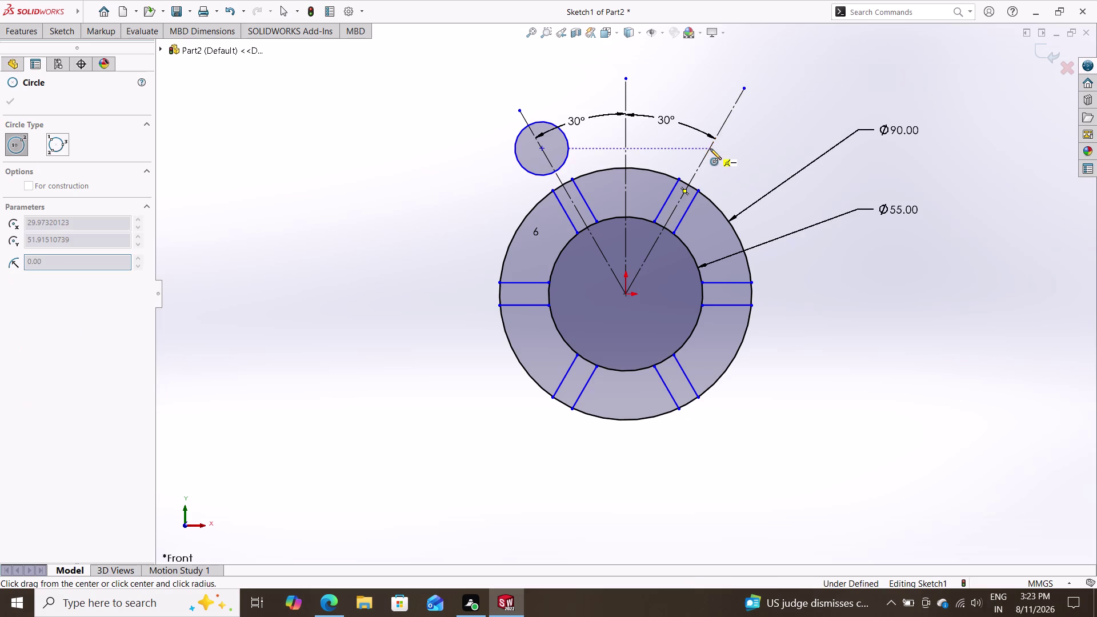
click(722, 164)
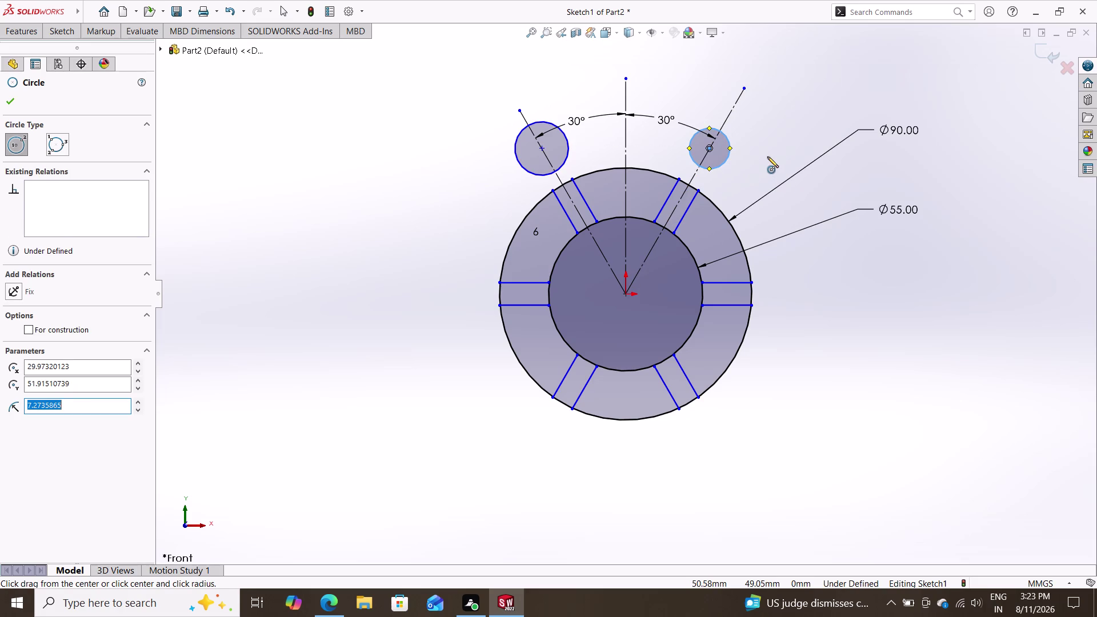
key(Escape)
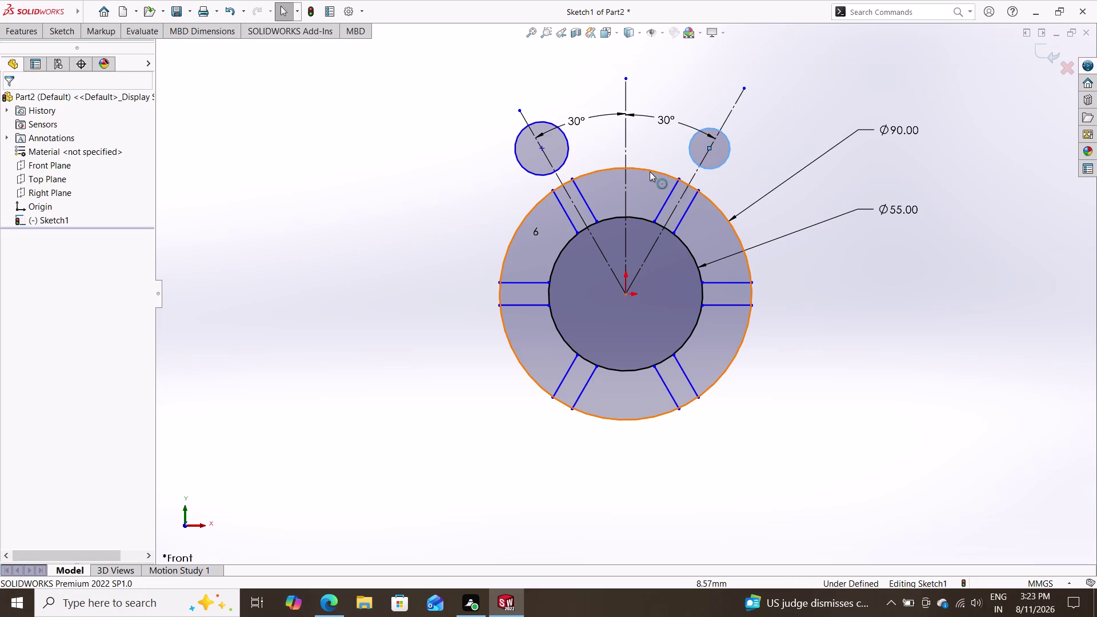
Select both small circles and add an Equal relation between them.
double_click(568, 148)
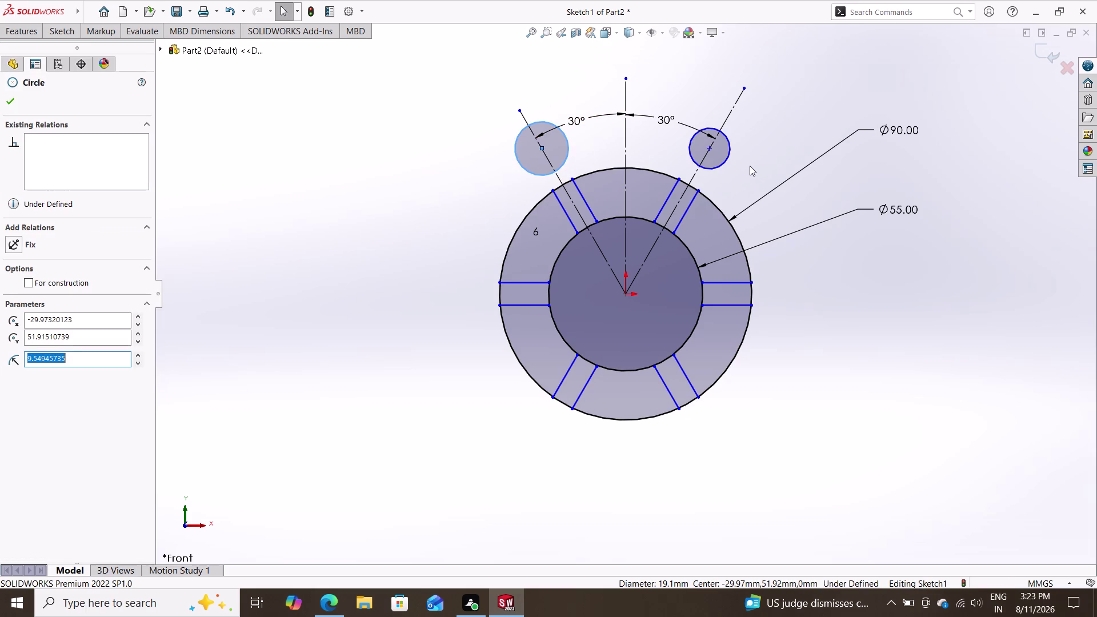
click(716, 163)
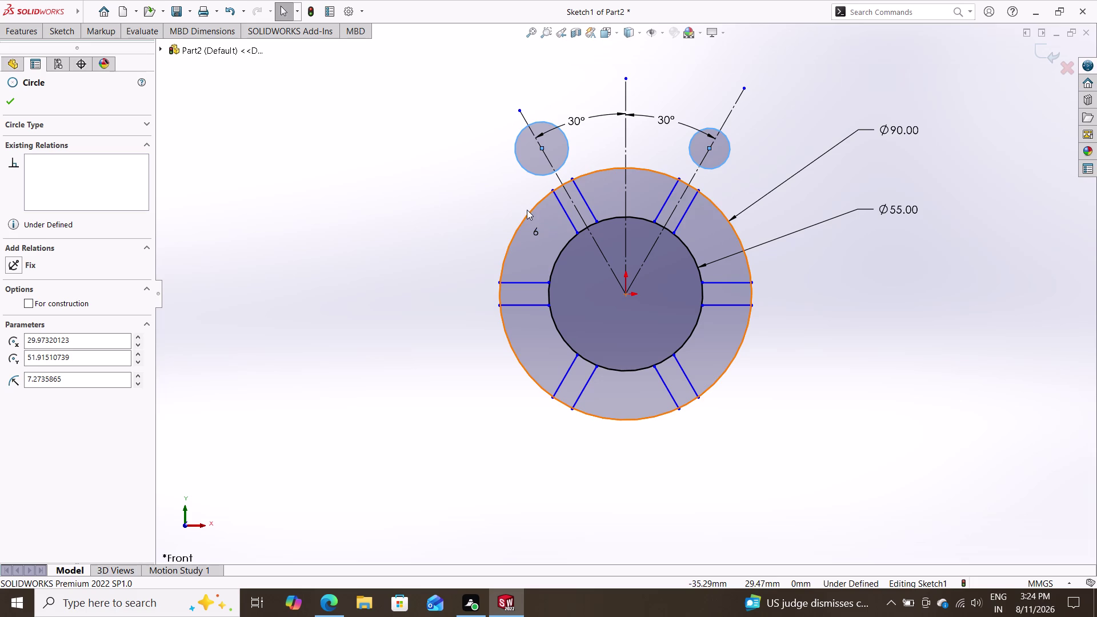
double_click(527, 169)
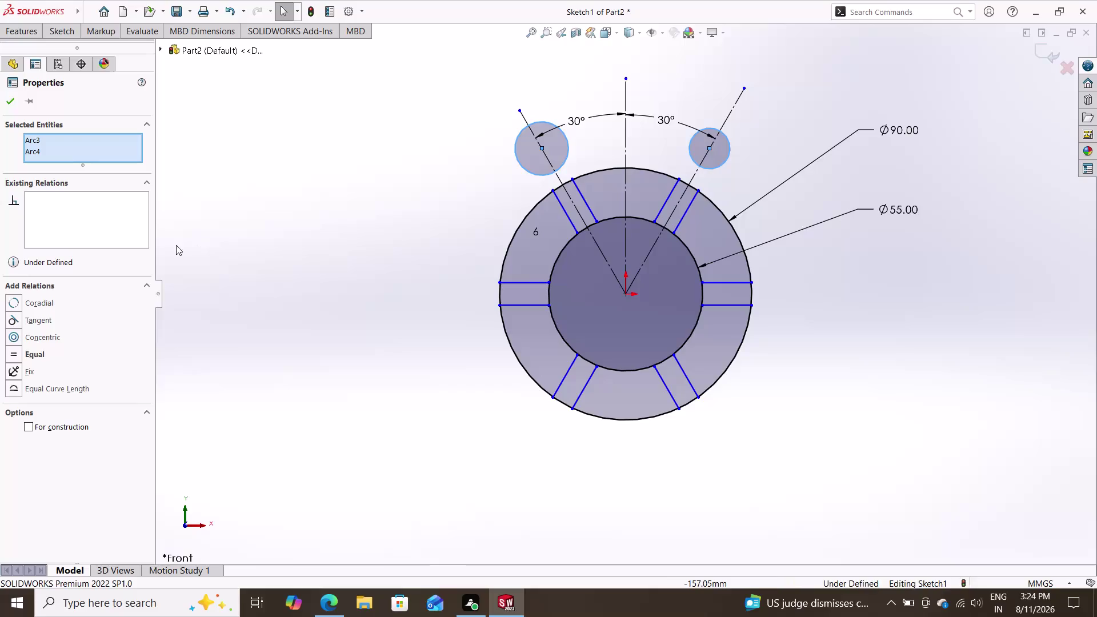
click(33, 352)
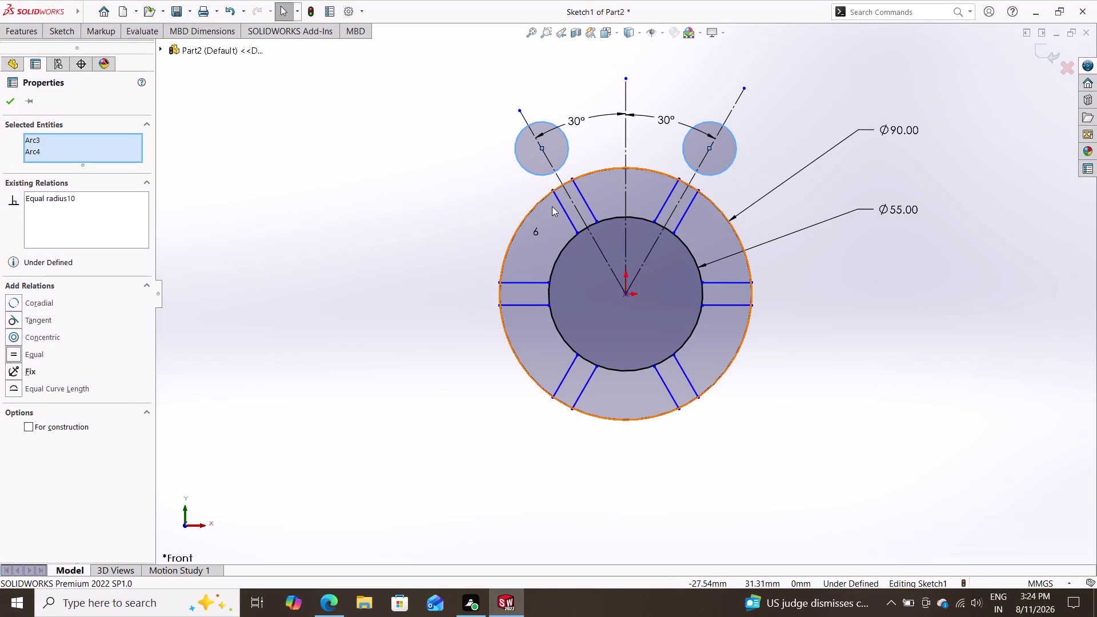
key(Escape)
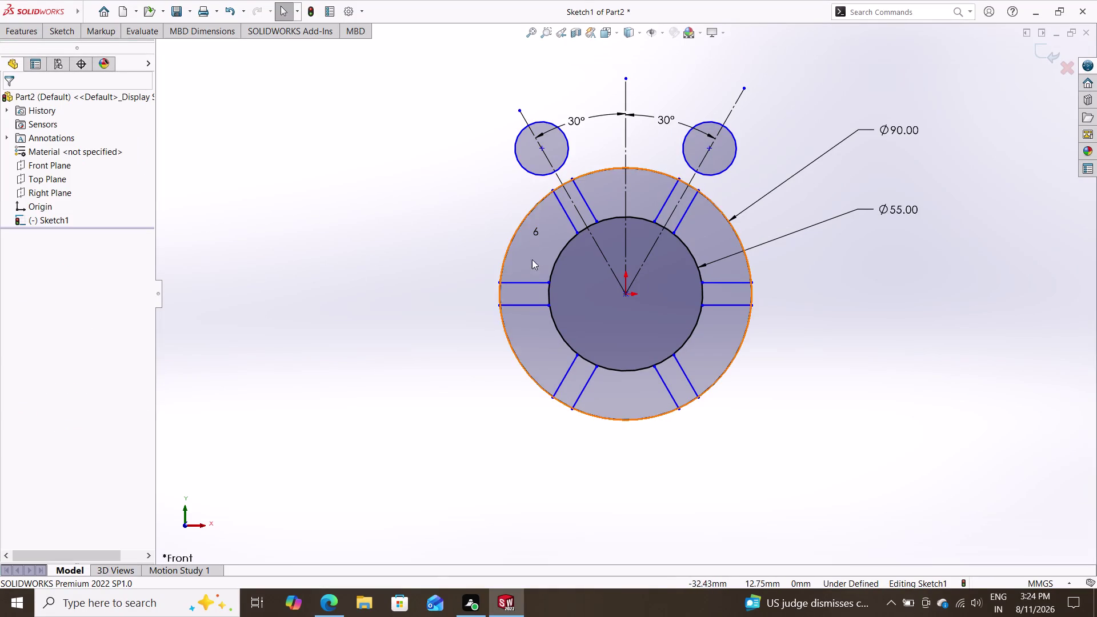
click(64, 35)
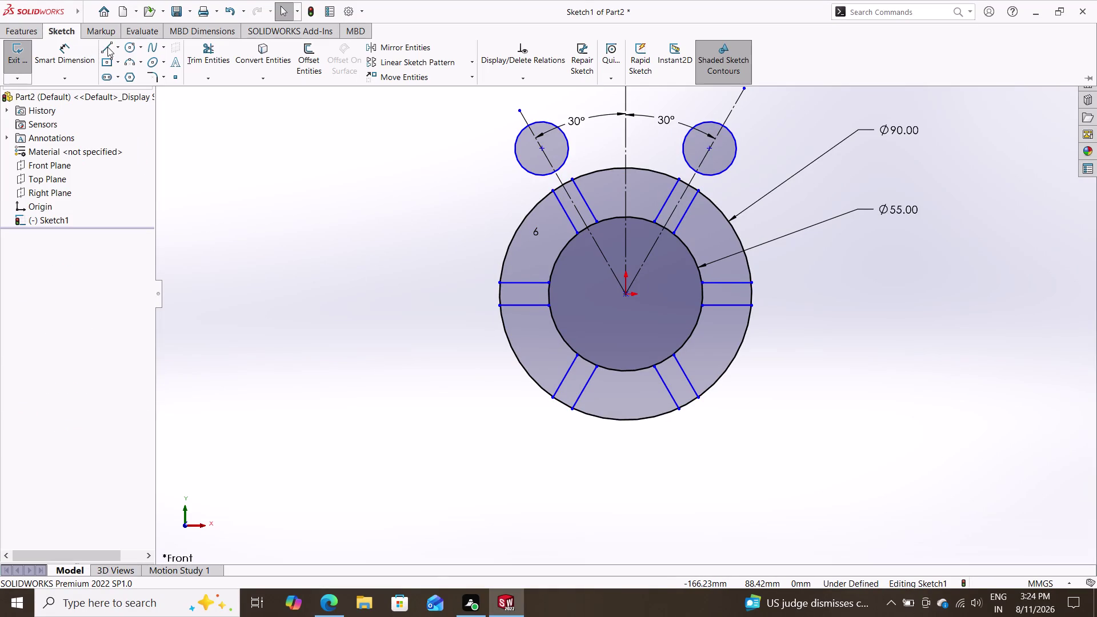
click(64, 46)
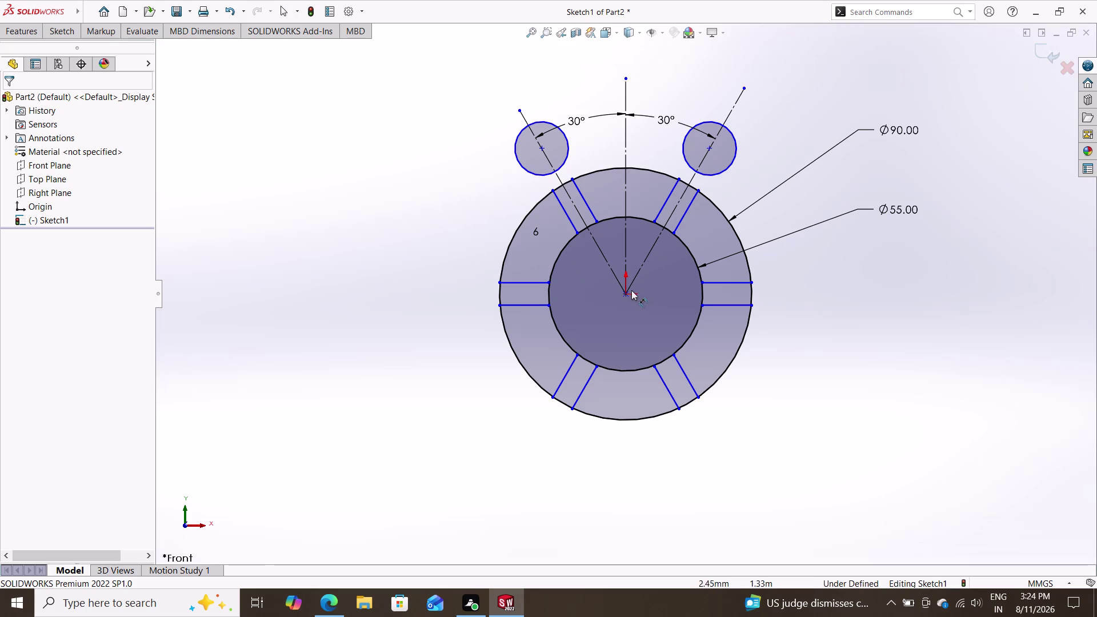
Add a 60 mm vertical dimension from the origin to the left small circle's centre.
click(626, 293)
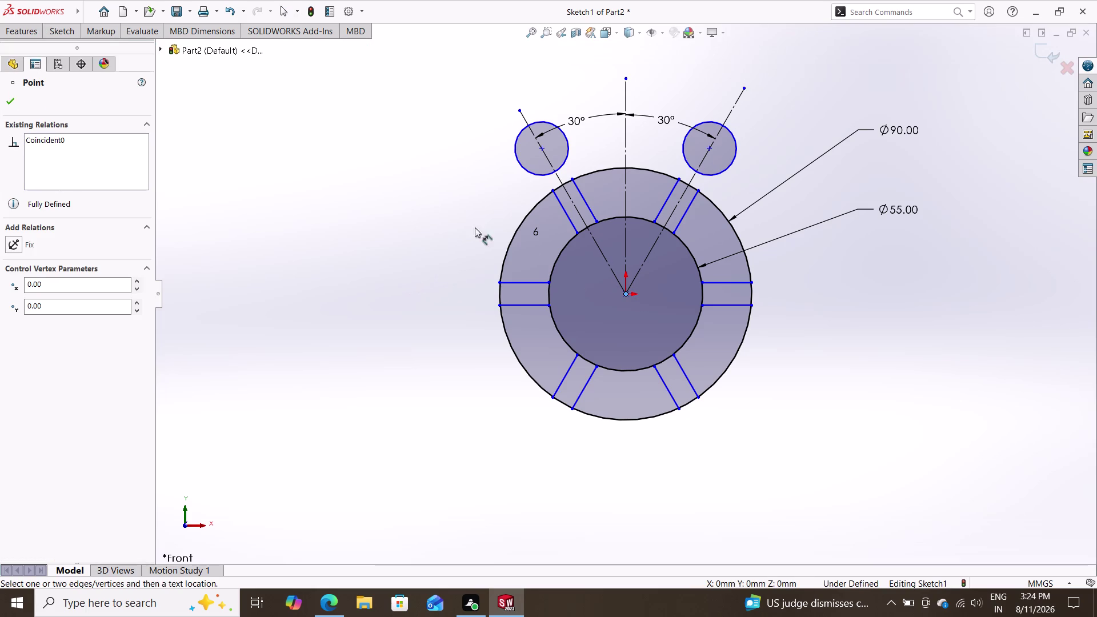
click(541, 147)
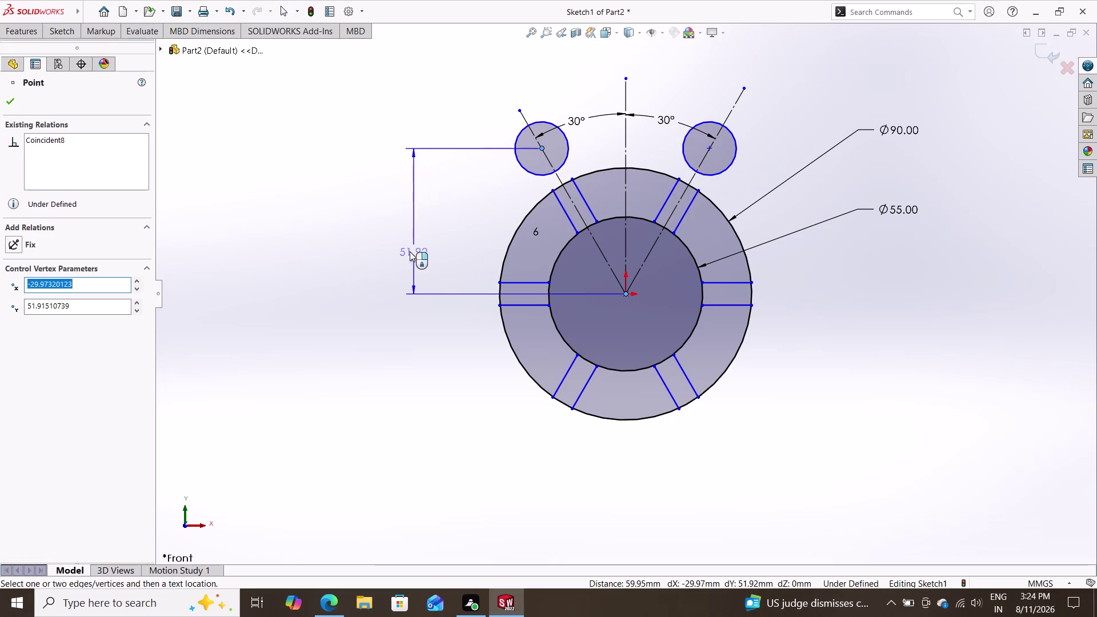
click(403, 217)
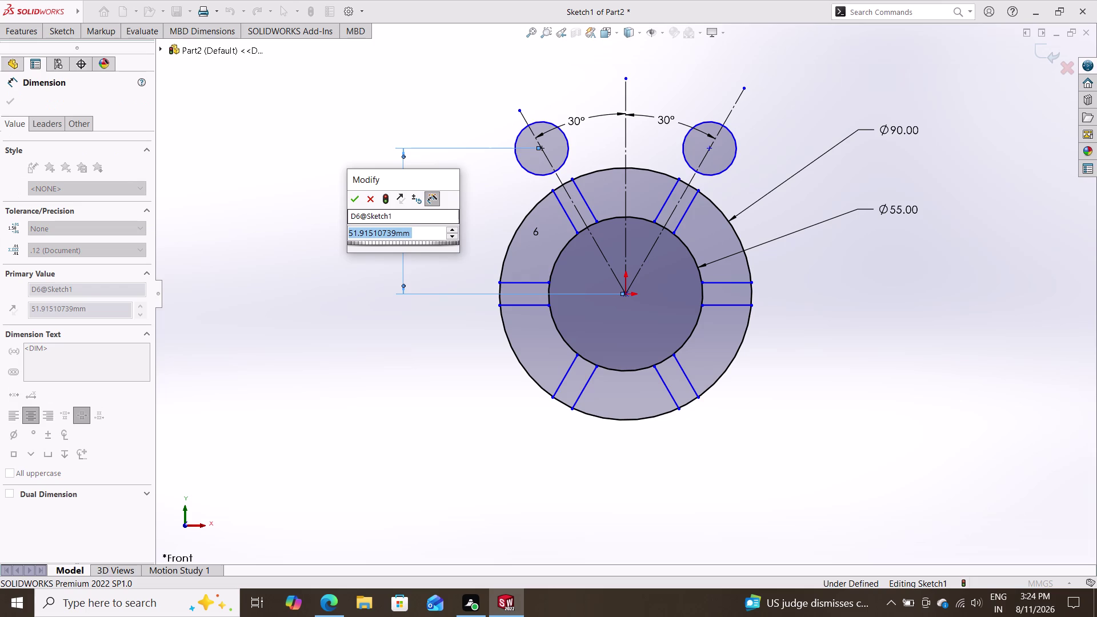
text(6)
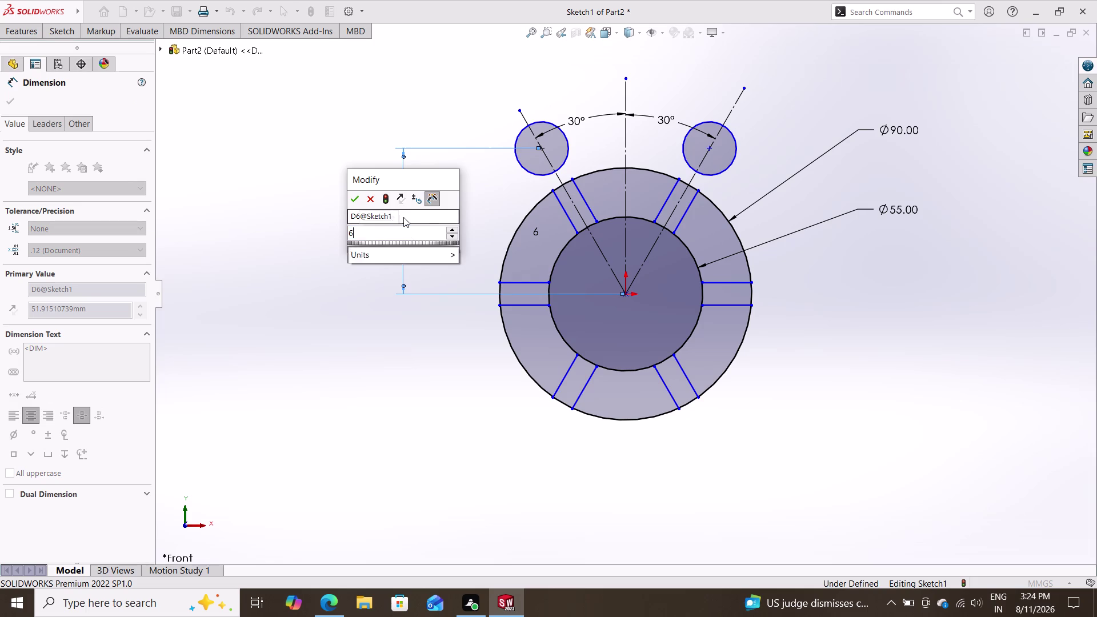
text(0)
key(Return)
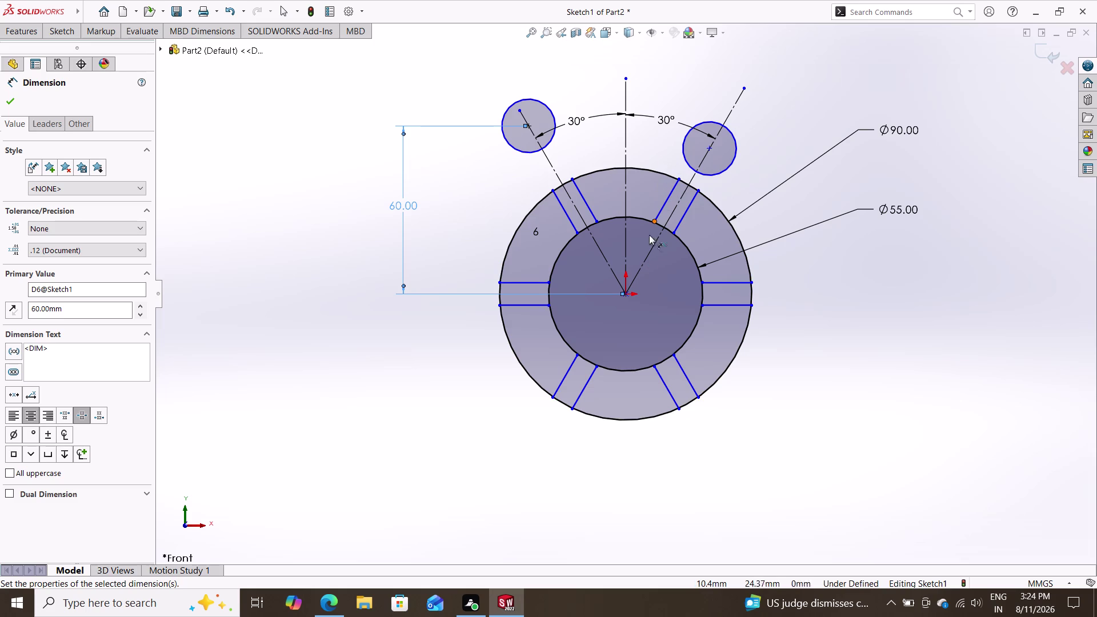
key(Escape)
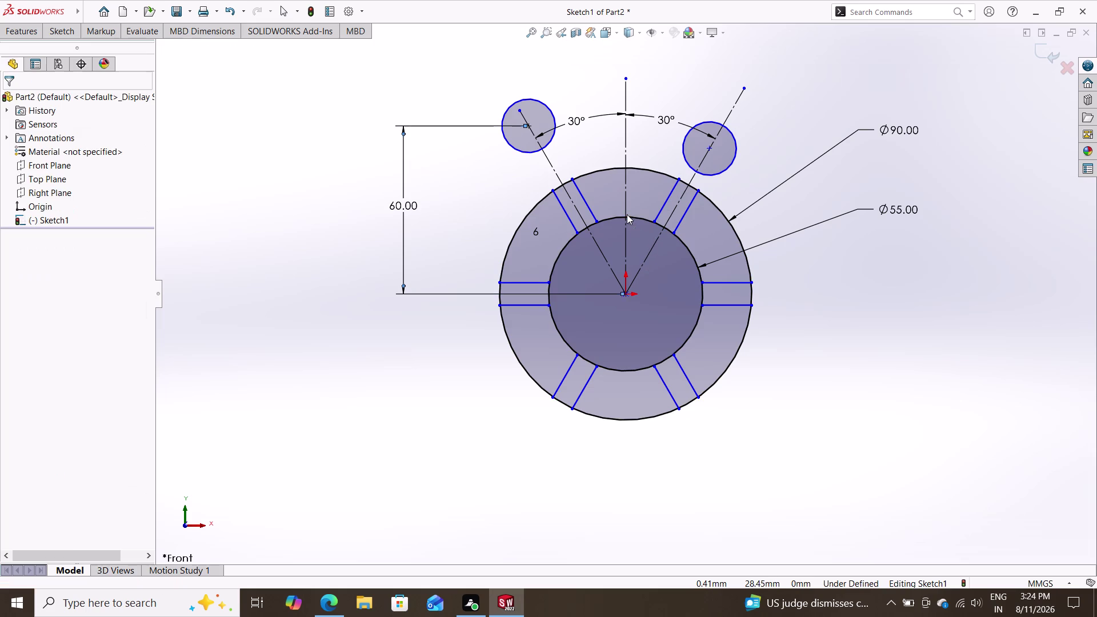
Give the left small circle a 20 mm diameter dimension with Smart Dimension.
click(549, 140)
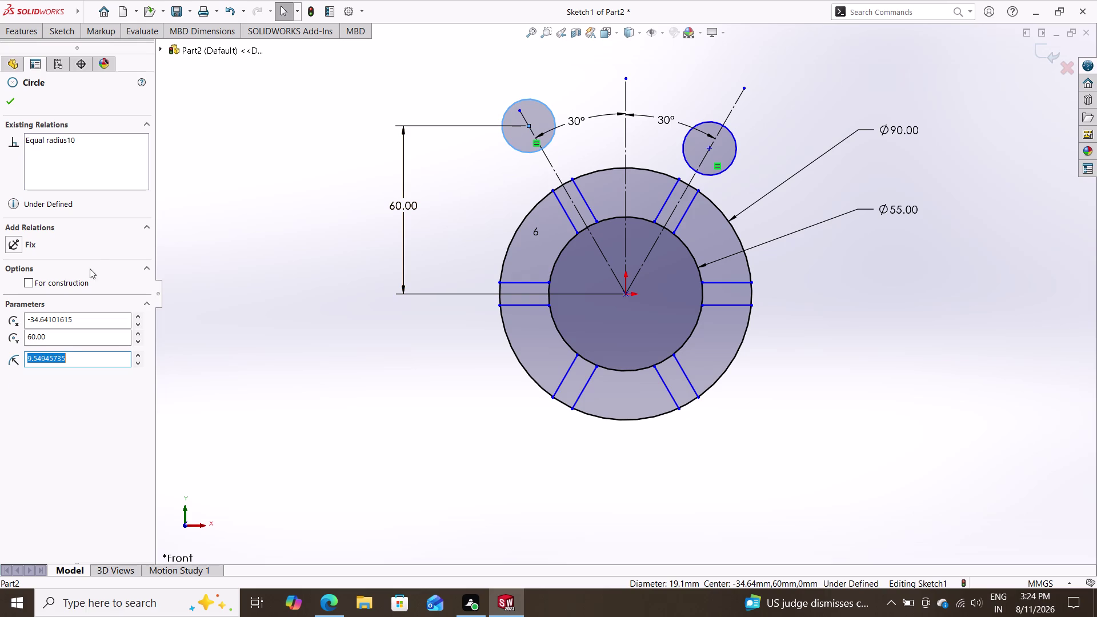
key(Escape)
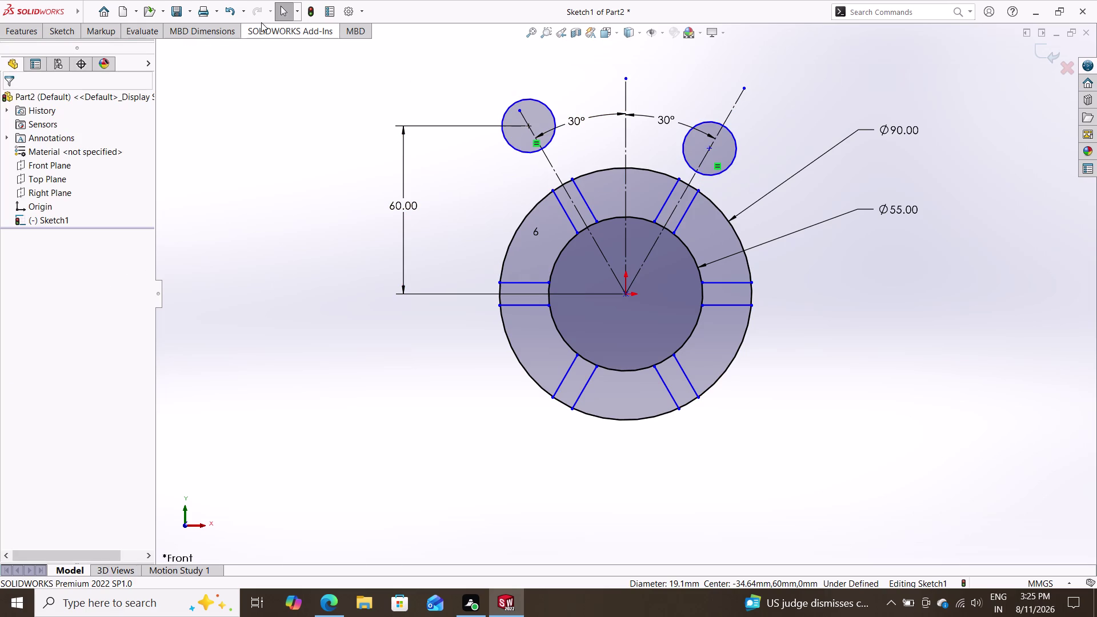
click(56, 33)
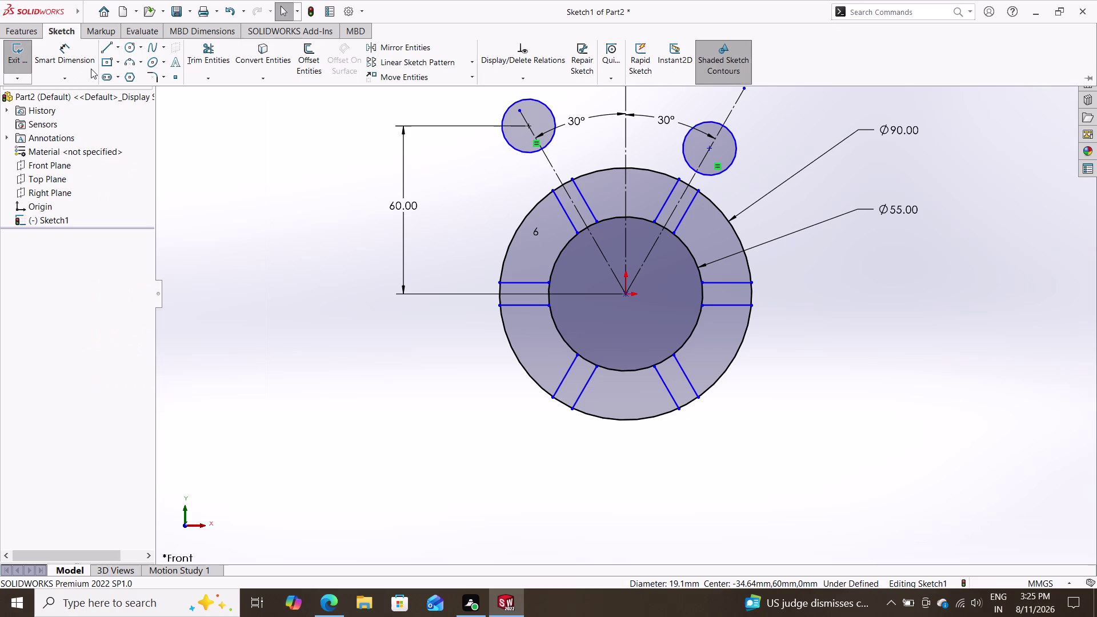
click(74, 67)
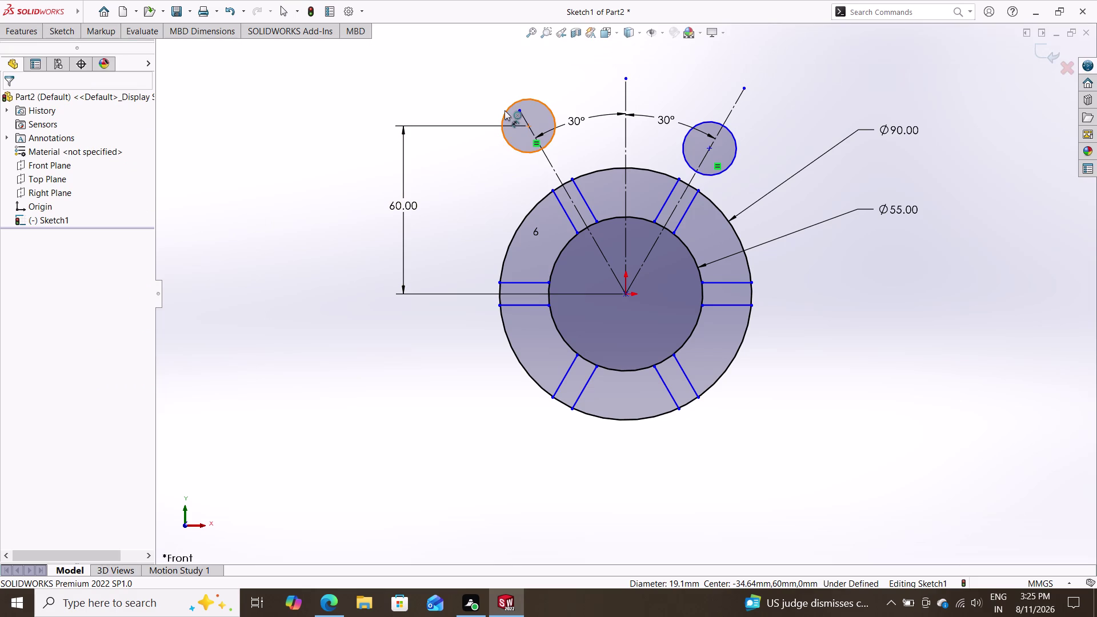
click(508, 109)
click(450, 79)
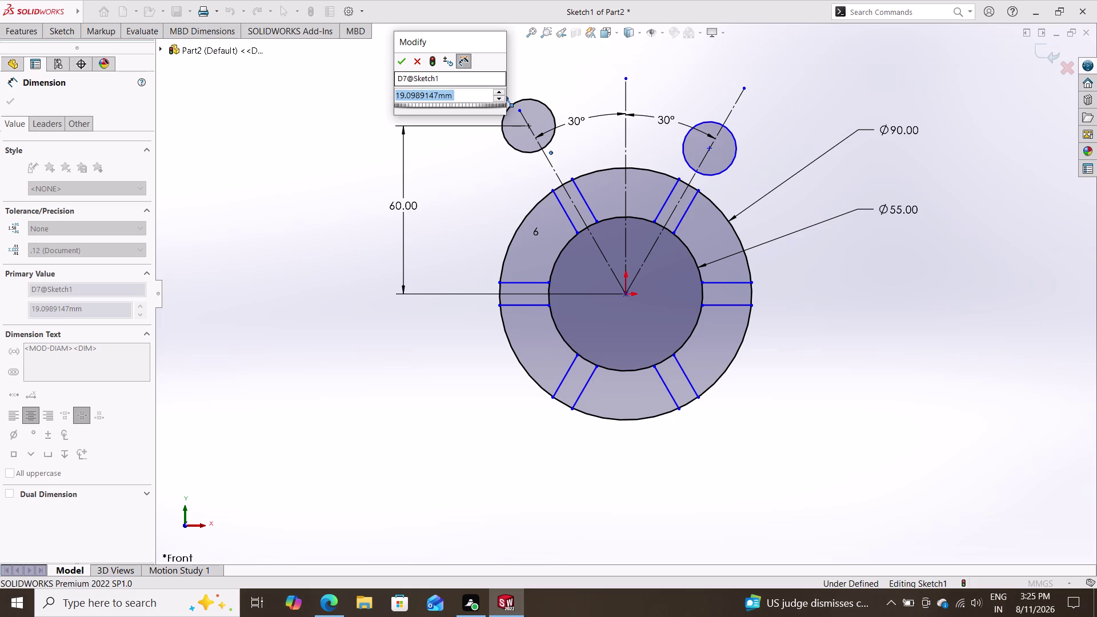
text(20)
key(Return)
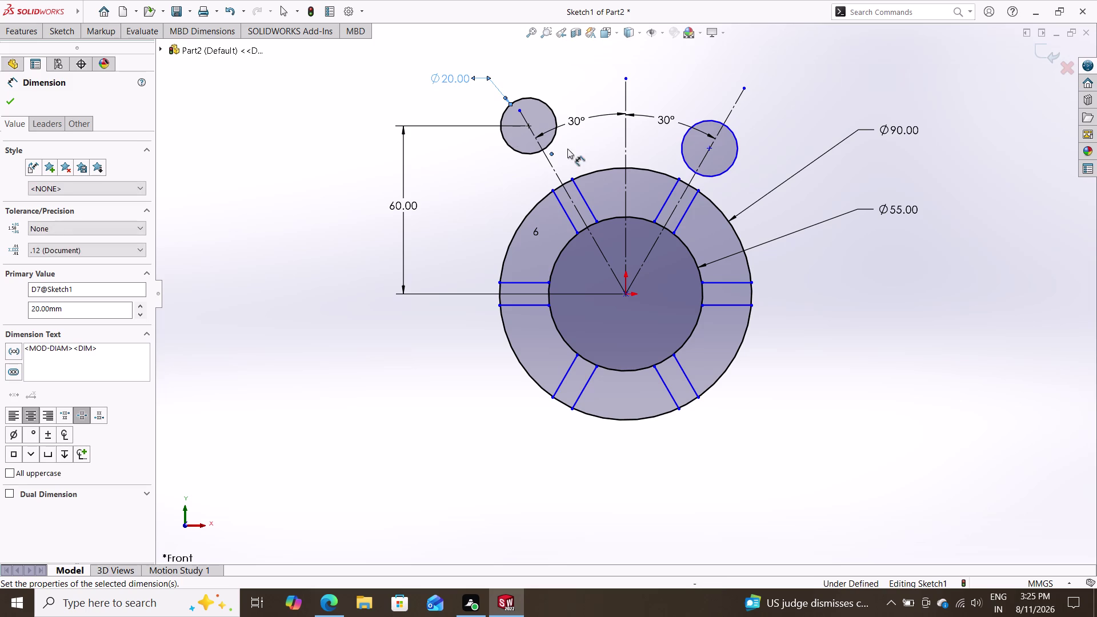
key(Escape)
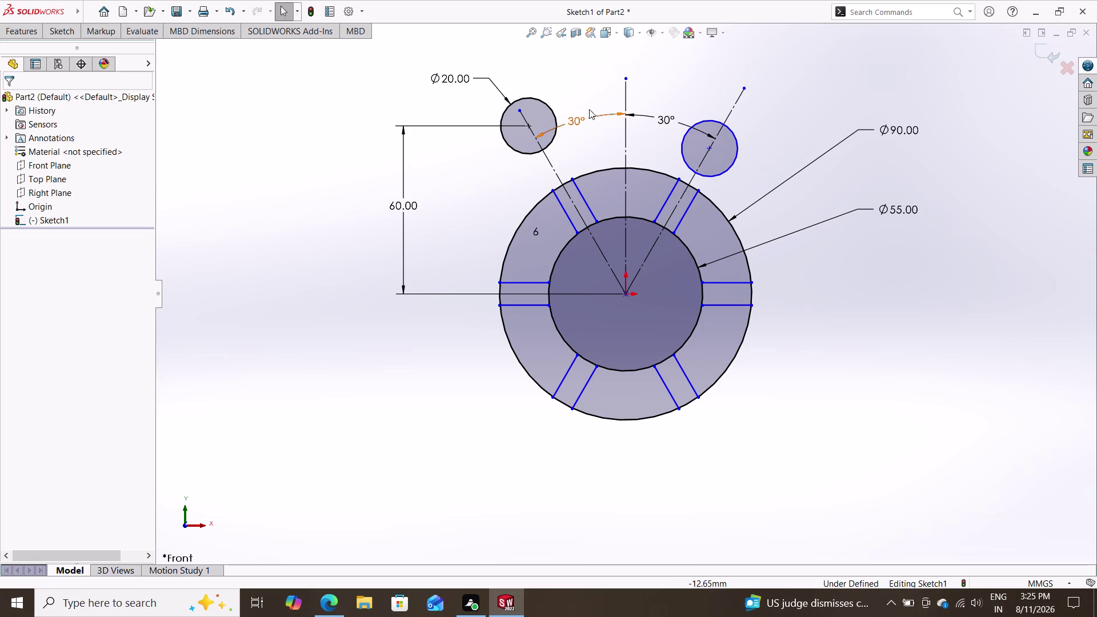
Select both small circles and apply an Equal relation in the PropertyManager.
click(546, 102)
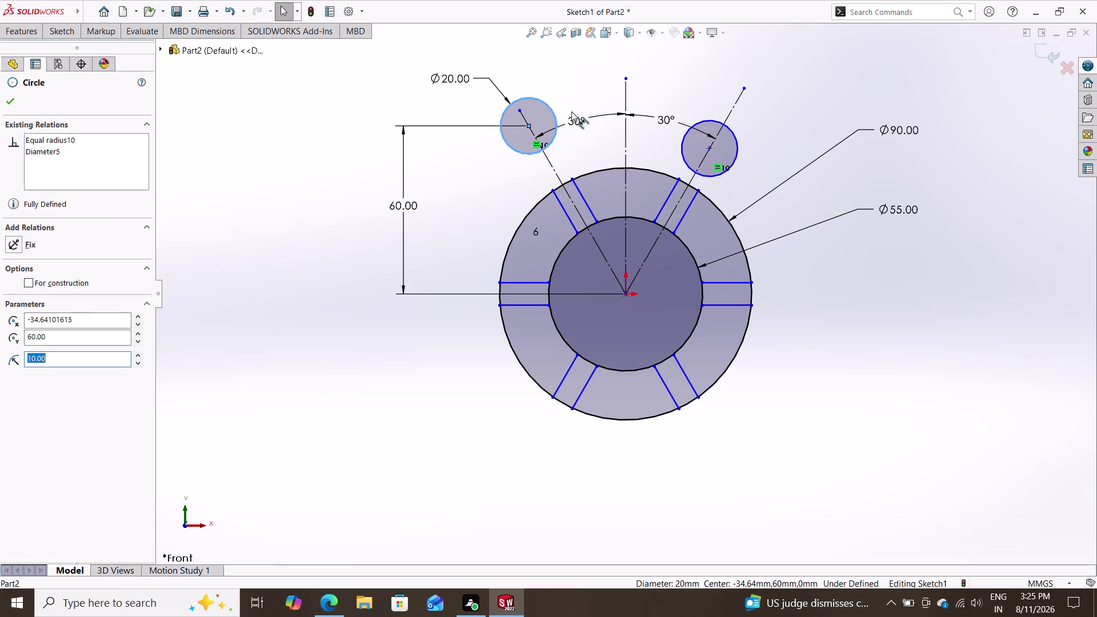
click(735, 134)
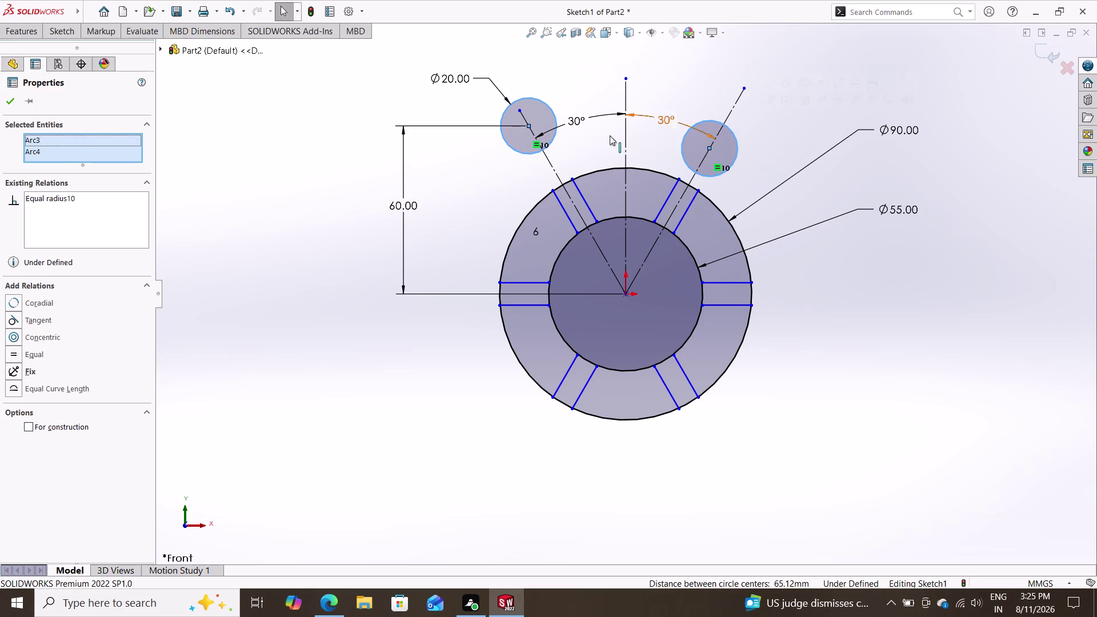
click(47, 348)
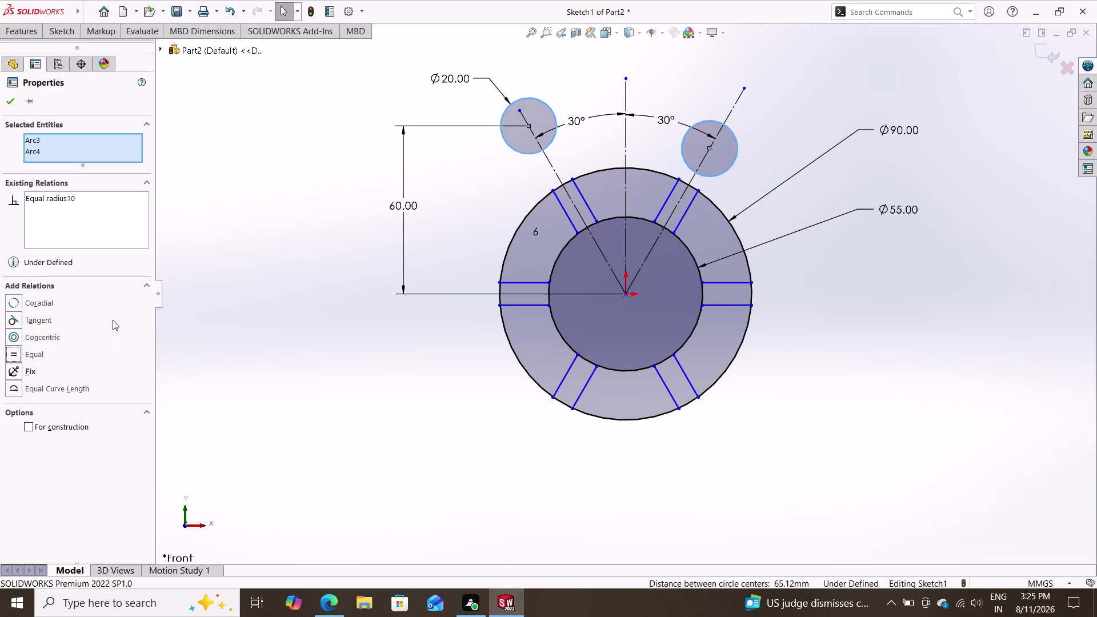
click(26, 357)
click(30, 359)
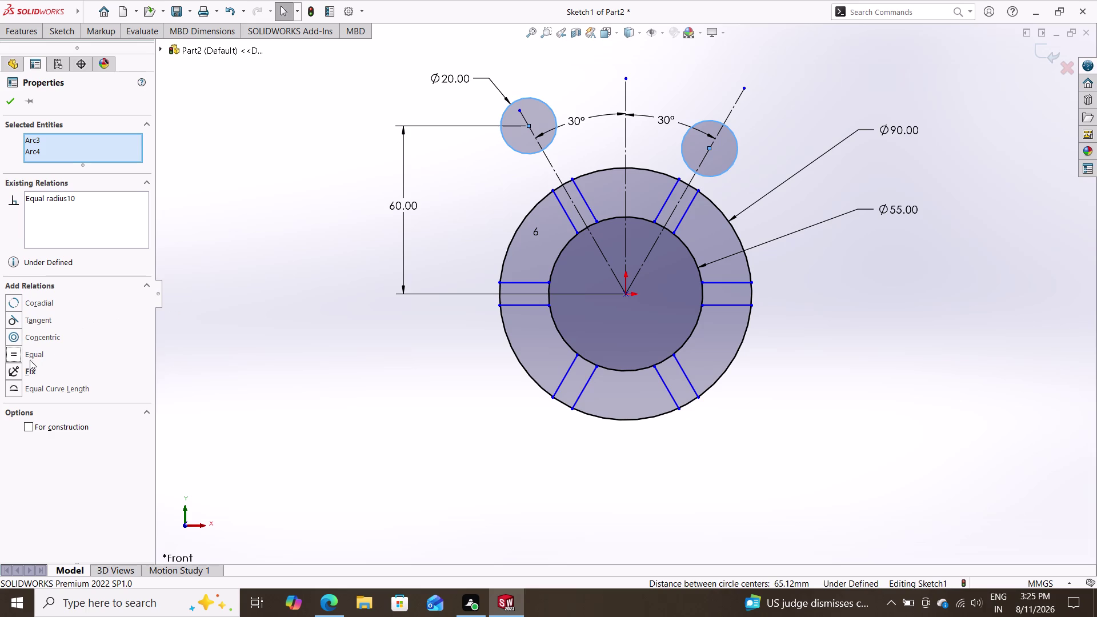
click(35, 358)
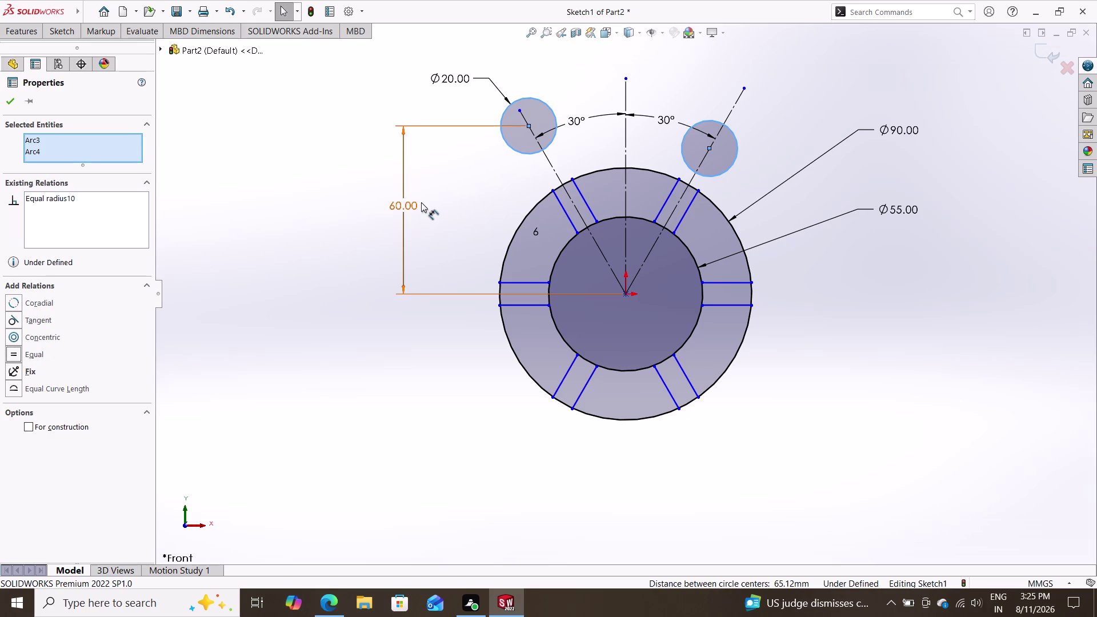
scroll(up, 3)
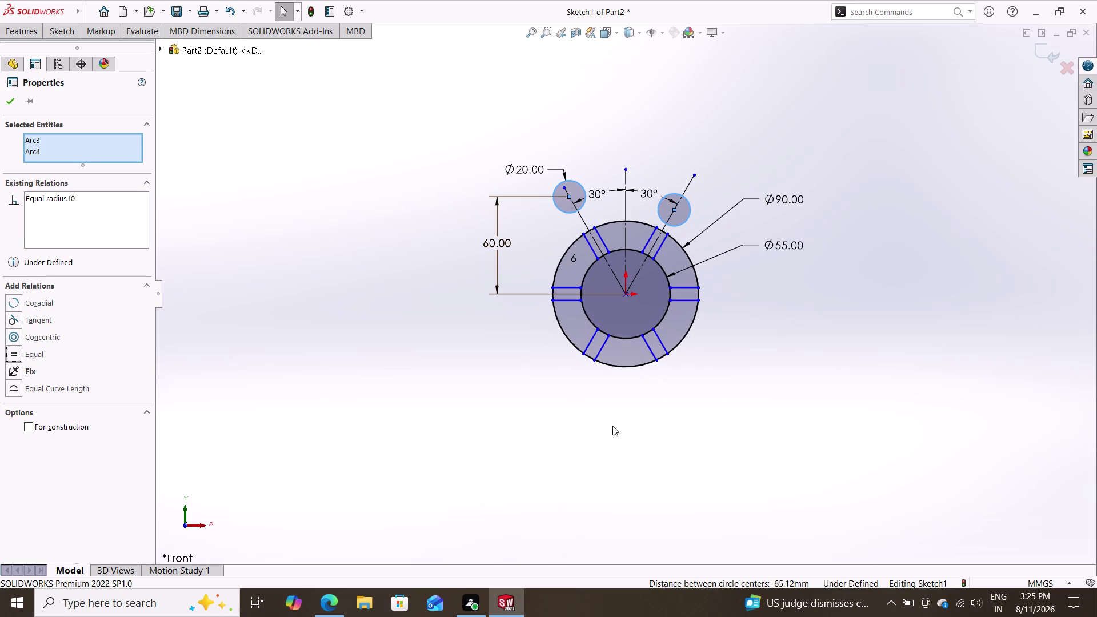
scroll(down, 3)
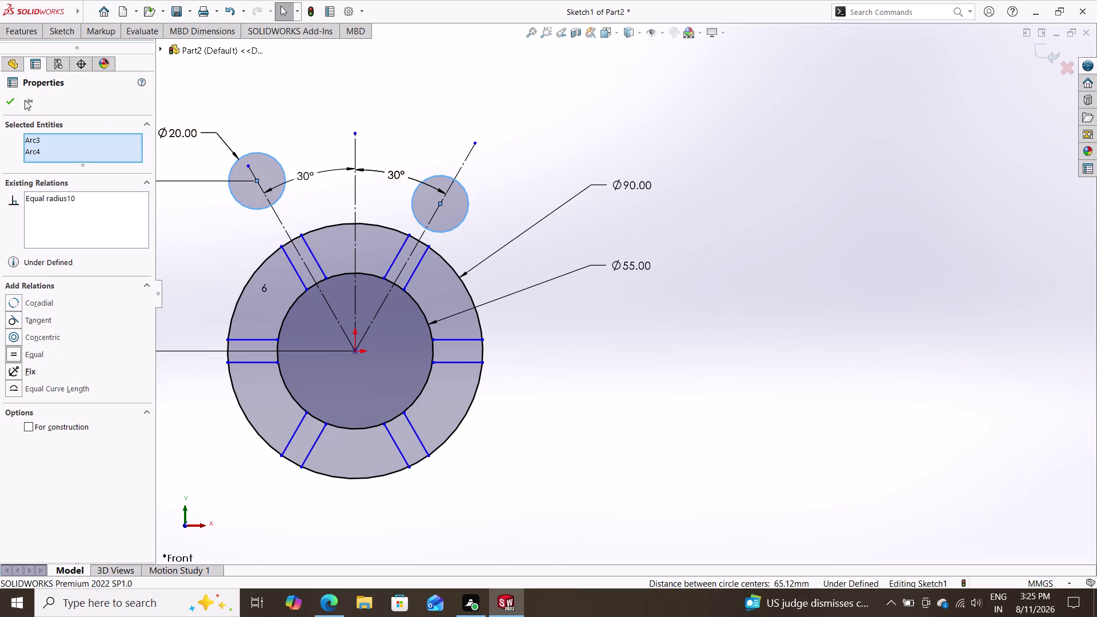
click(0, 99)
click(11, 100)
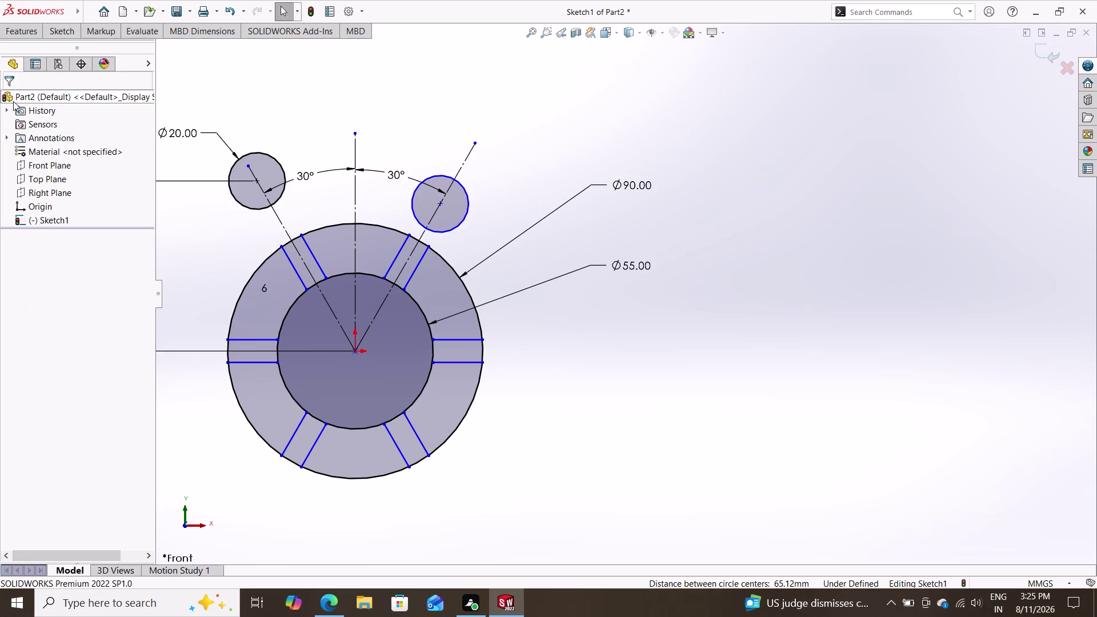
Reselect the small circles and the outer Ø90 circle to check their definition.
click(416, 211)
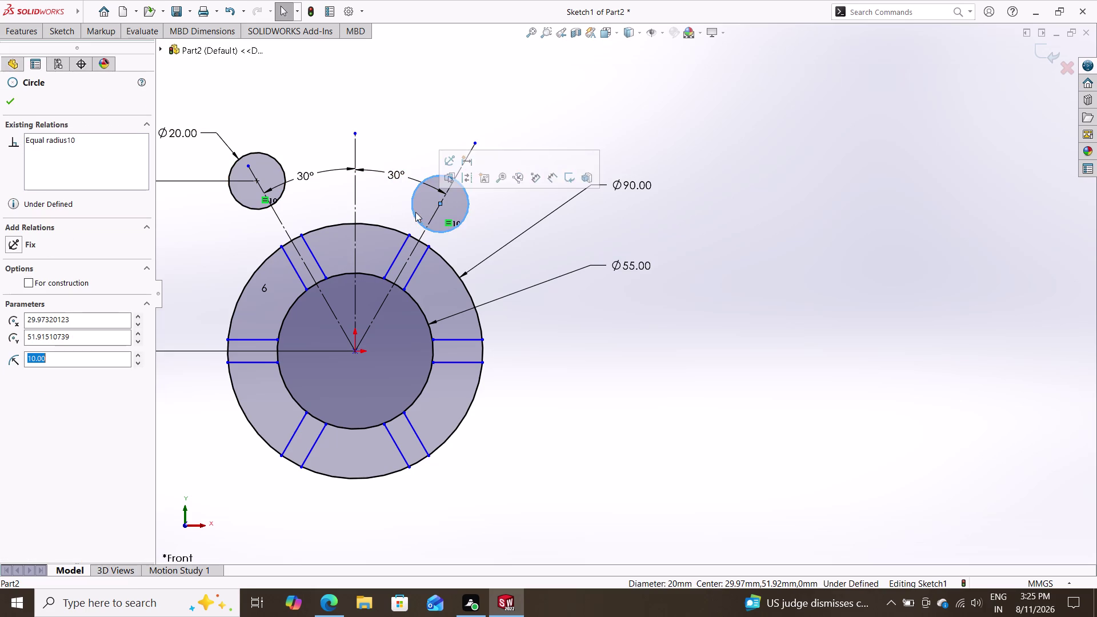
click(251, 209)
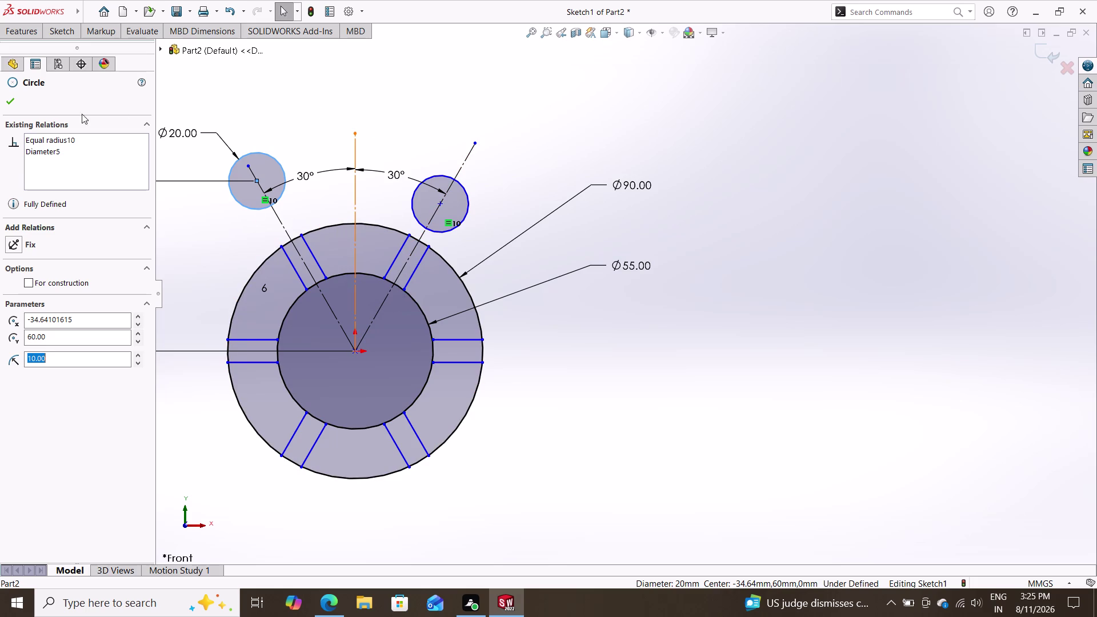
click(8, 105)
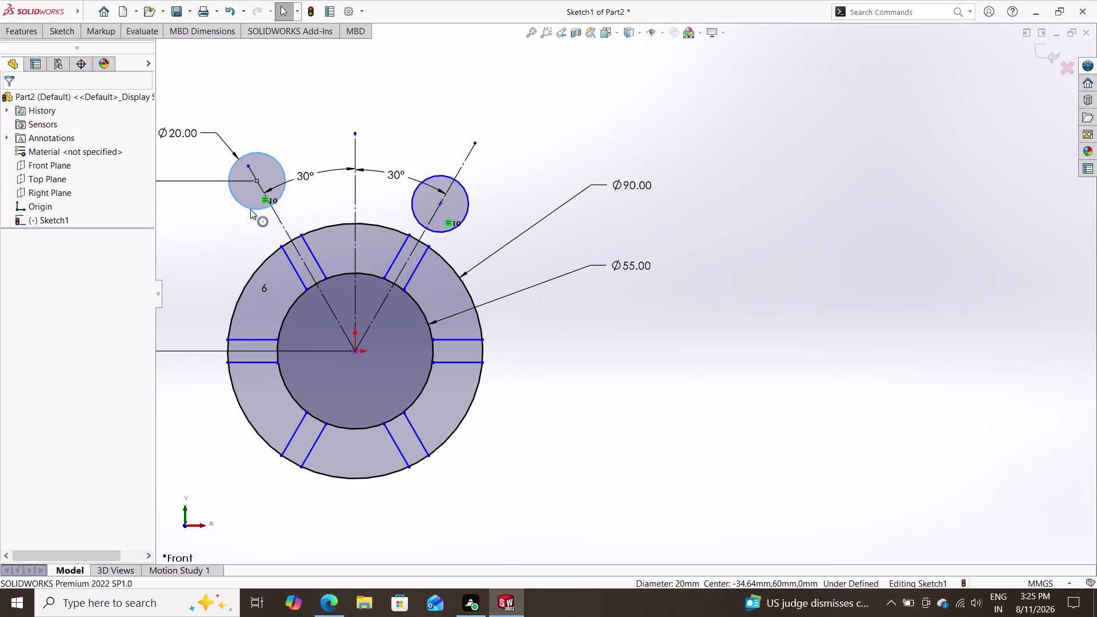
click(250, 209)
click(417, 219)
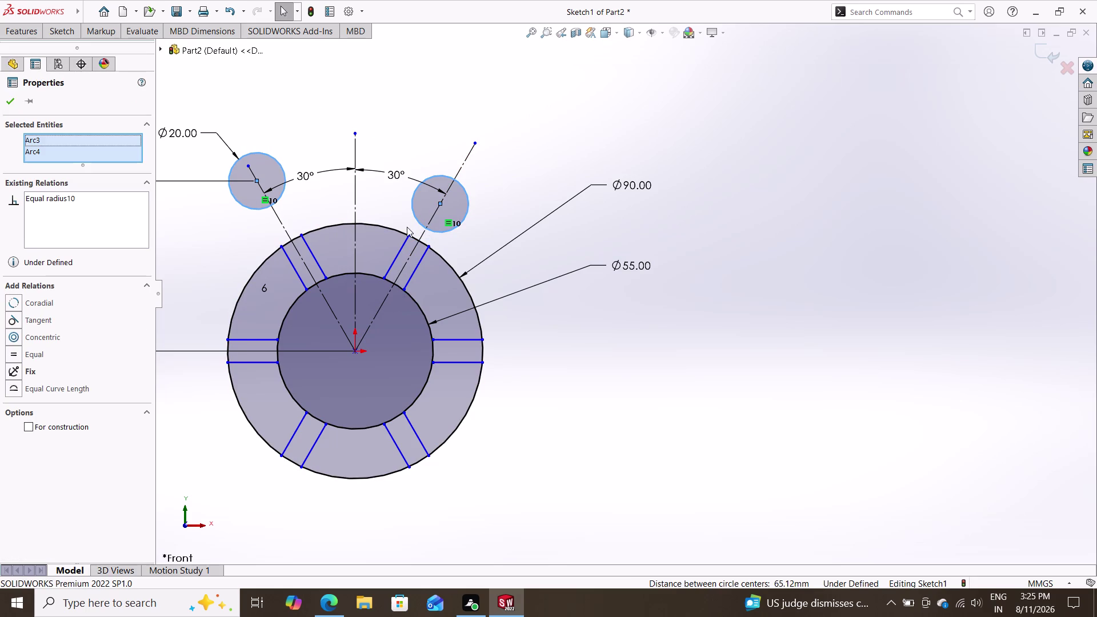
click(37, 356)
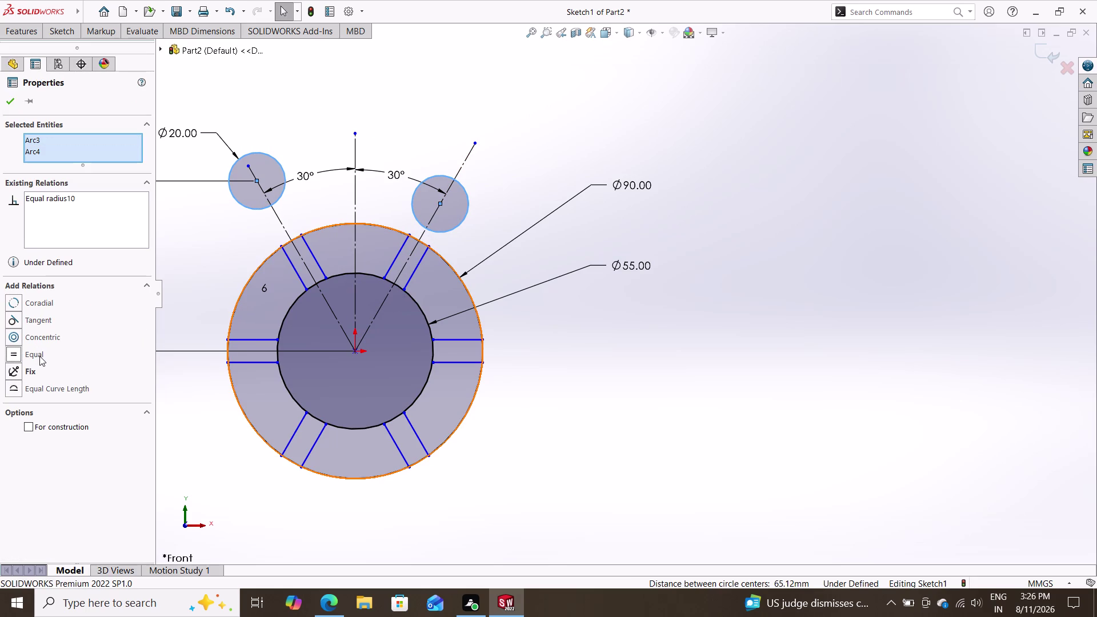
triple_click(40, 356)
triple_click(40, 356)
click(33, 335)
click(34, 320)
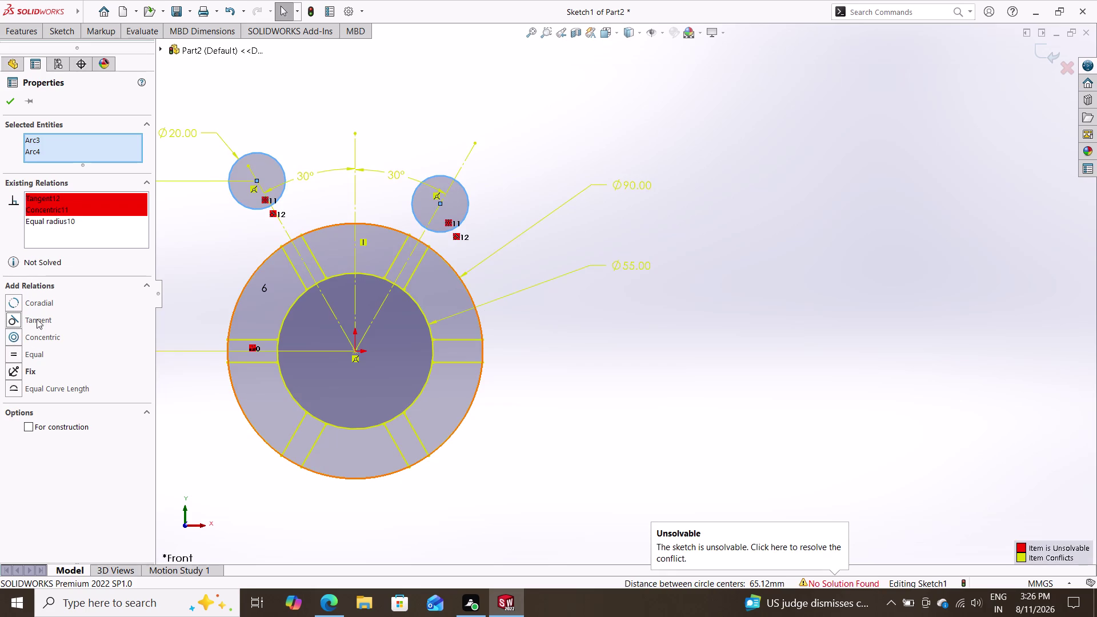
click(36, 300)
click(36, 302)
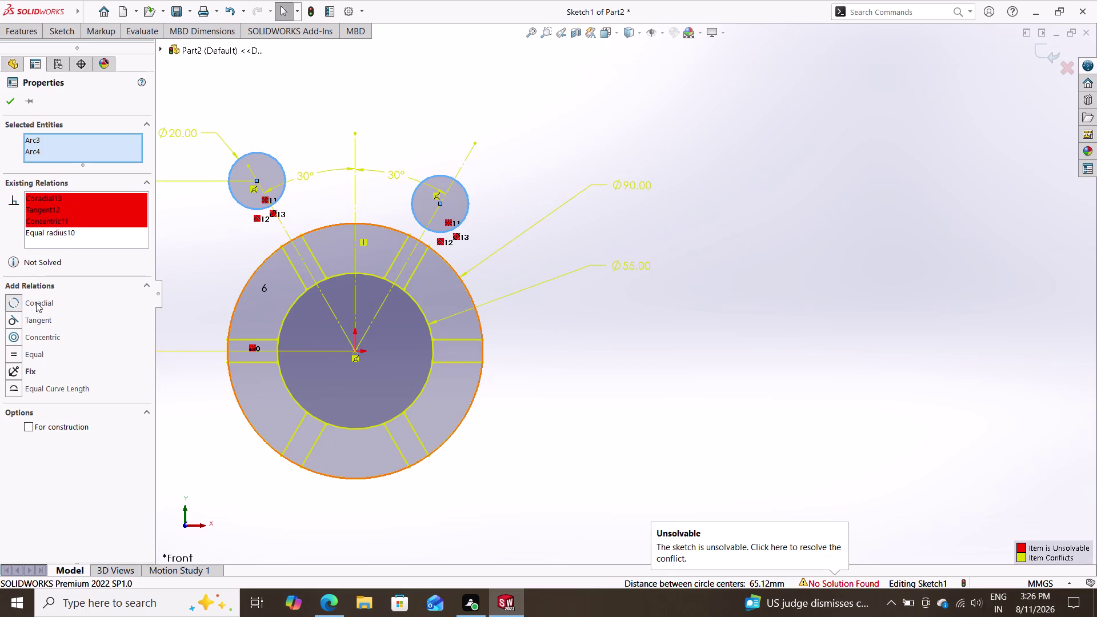
click(40, 319)
click(46, 333)
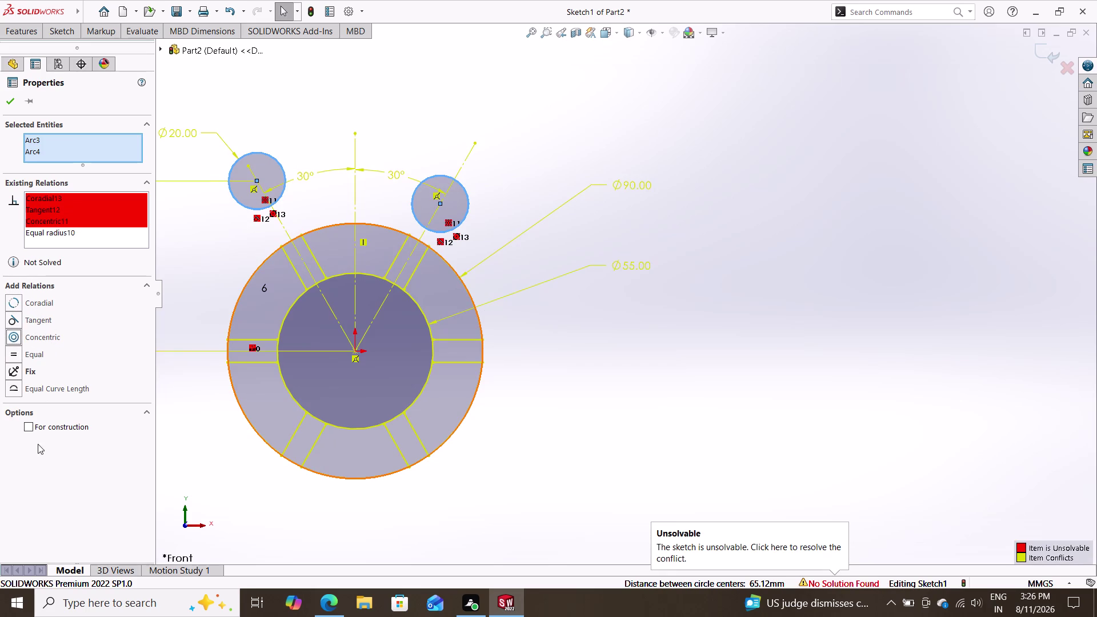
click(34, 421)
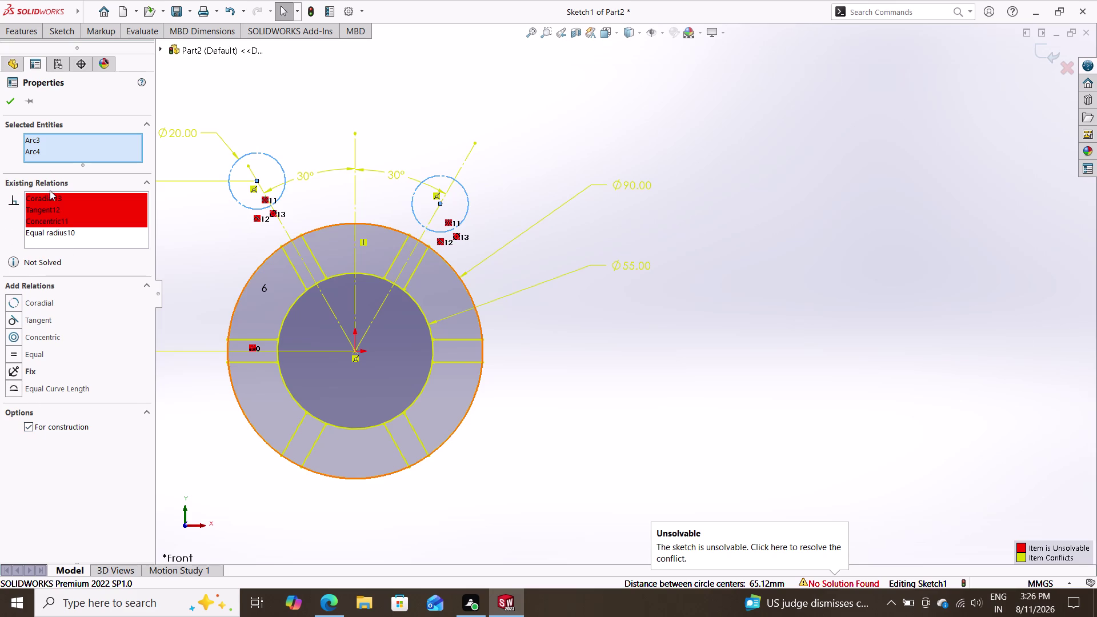
double_click(42, 303)
click(46, 325)
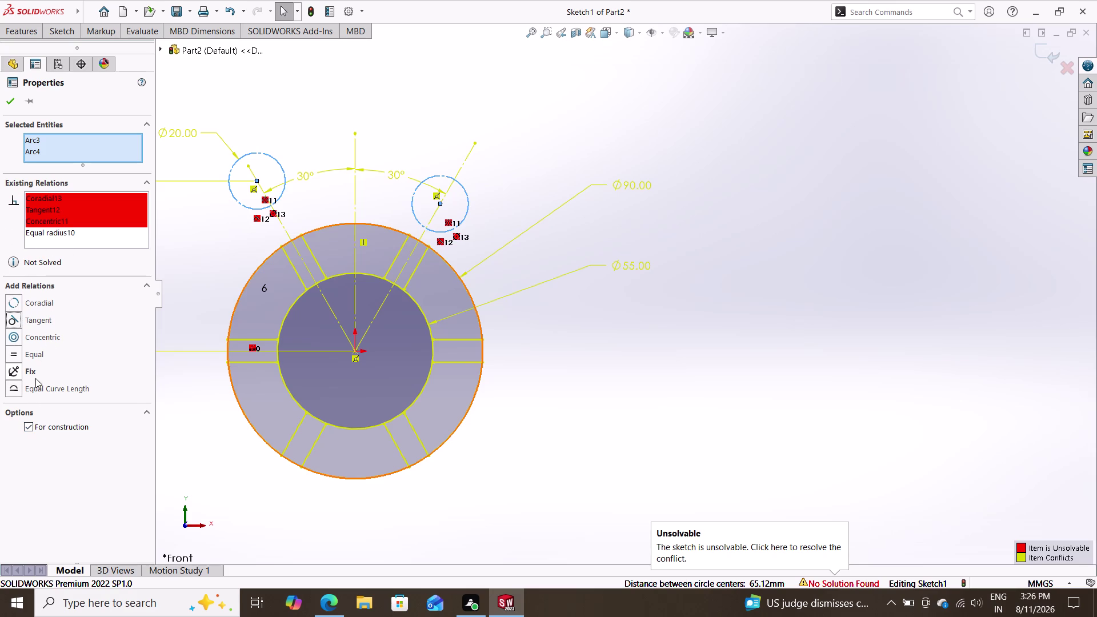
click(29, 432)
click(41, 388)
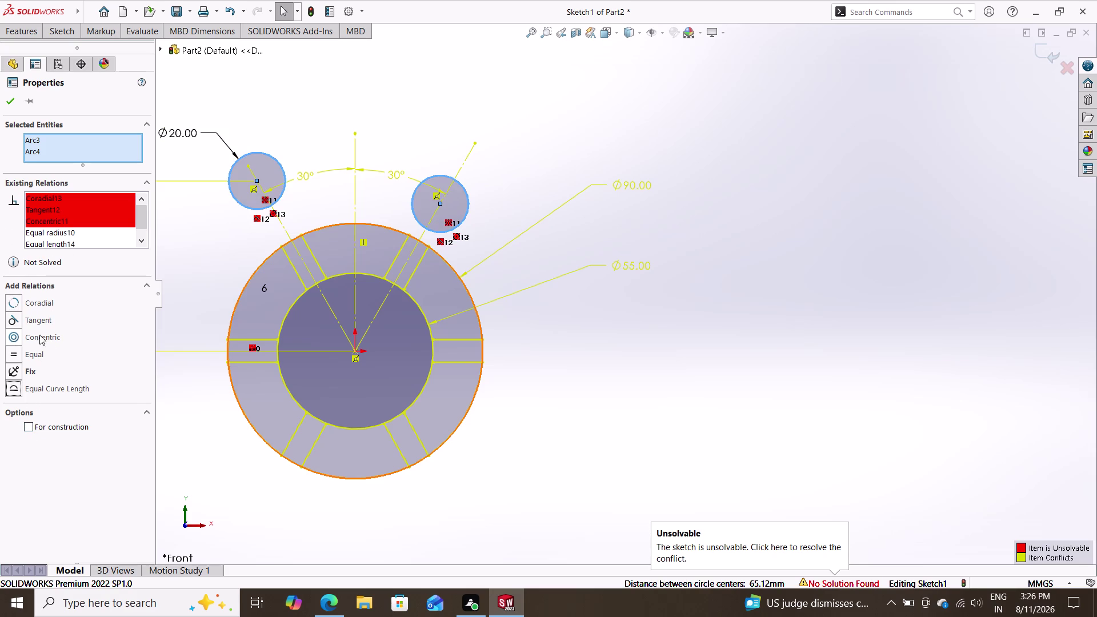
click(6, 102)
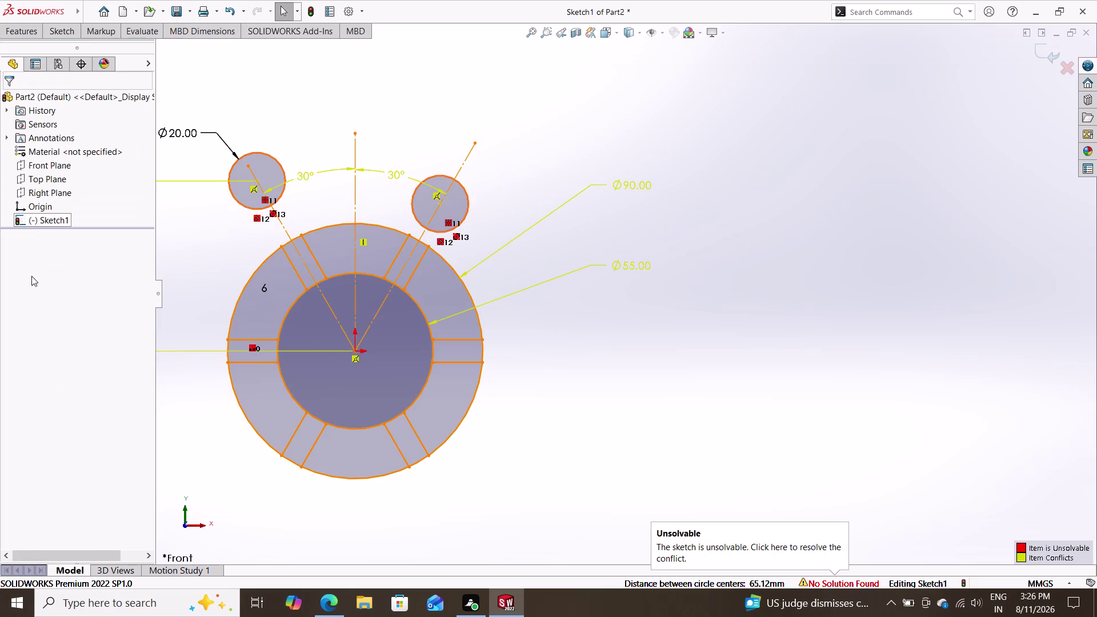
key(ctrl+z)
key(ctrl+z)
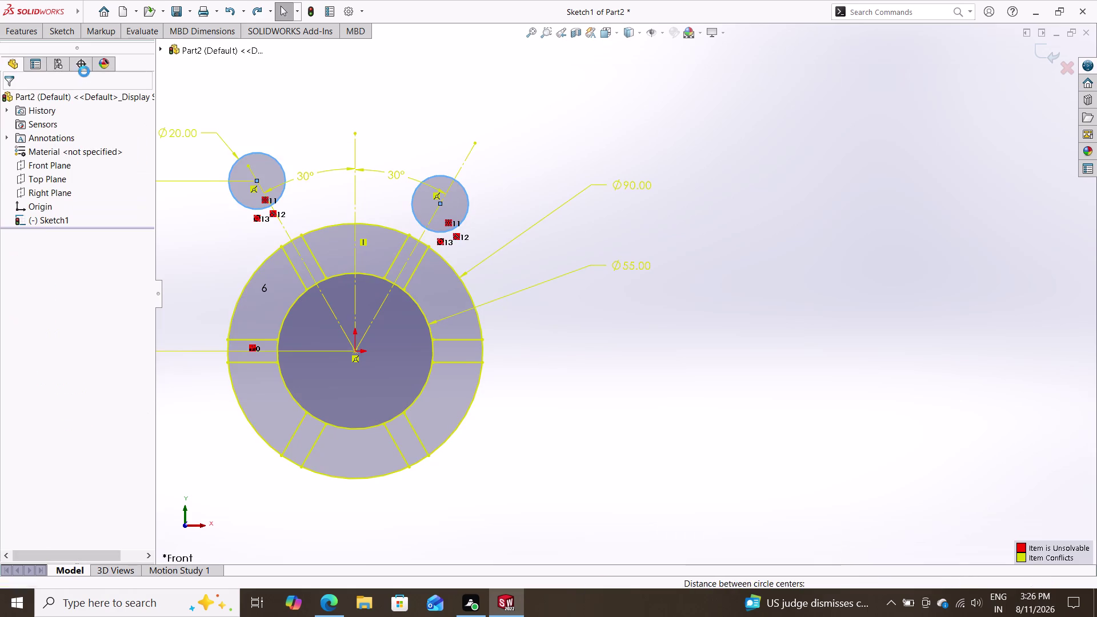
key(ctrl+z)
key(ctrl+z)
key(ctrl+z)
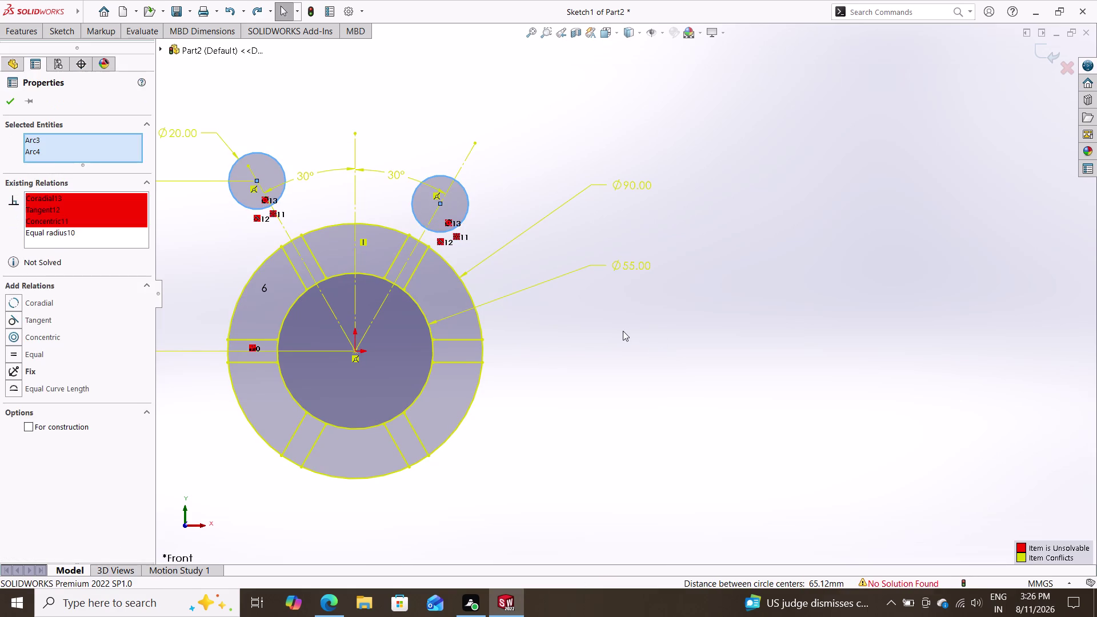
key(ctrl+z)
key(ctrl+z)
key(ctrl+z)
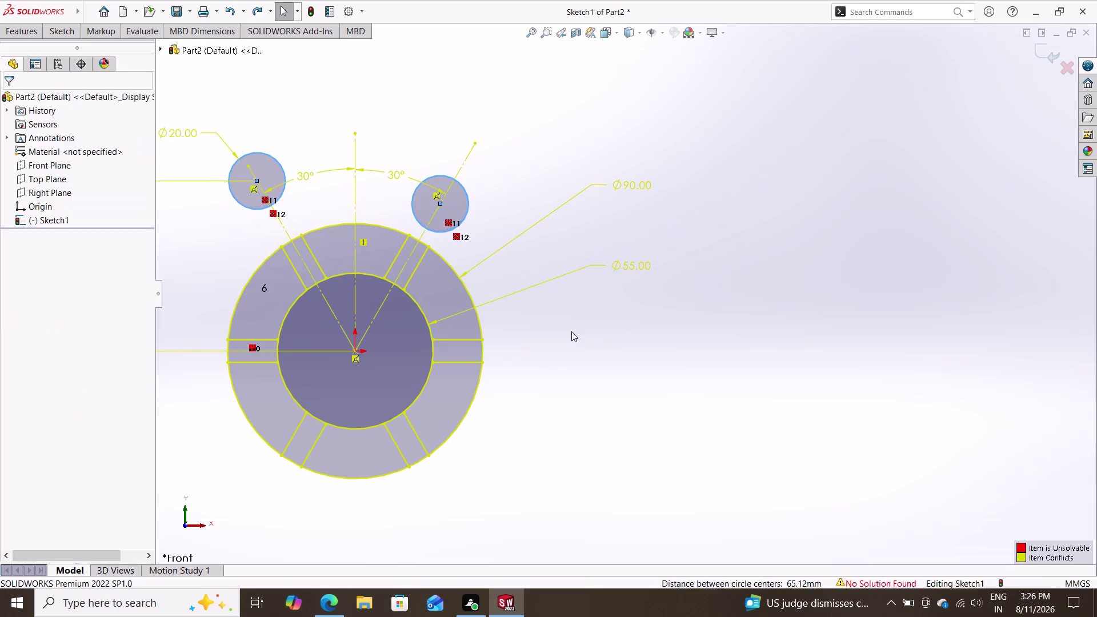
key(ctrl+z)
key(ctrl+z)
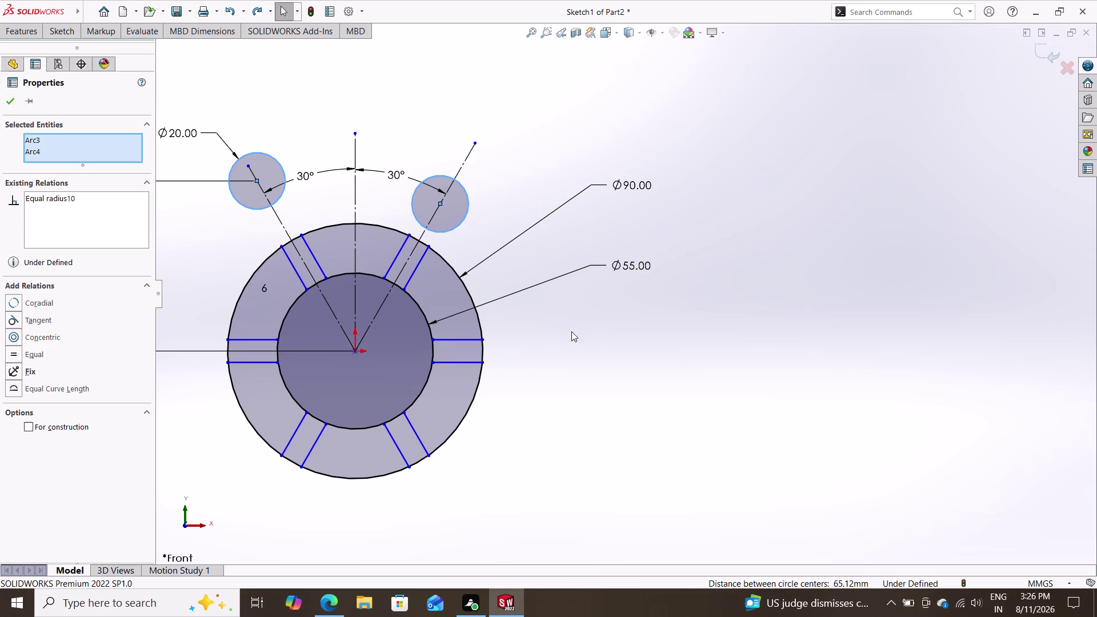
key(ctrl+z)
key(ctrl+z)
key(ctrl+z)
key(ctrl+z)
key(ctrl+z)
key(ctrl+z)
key(ctrl+z)
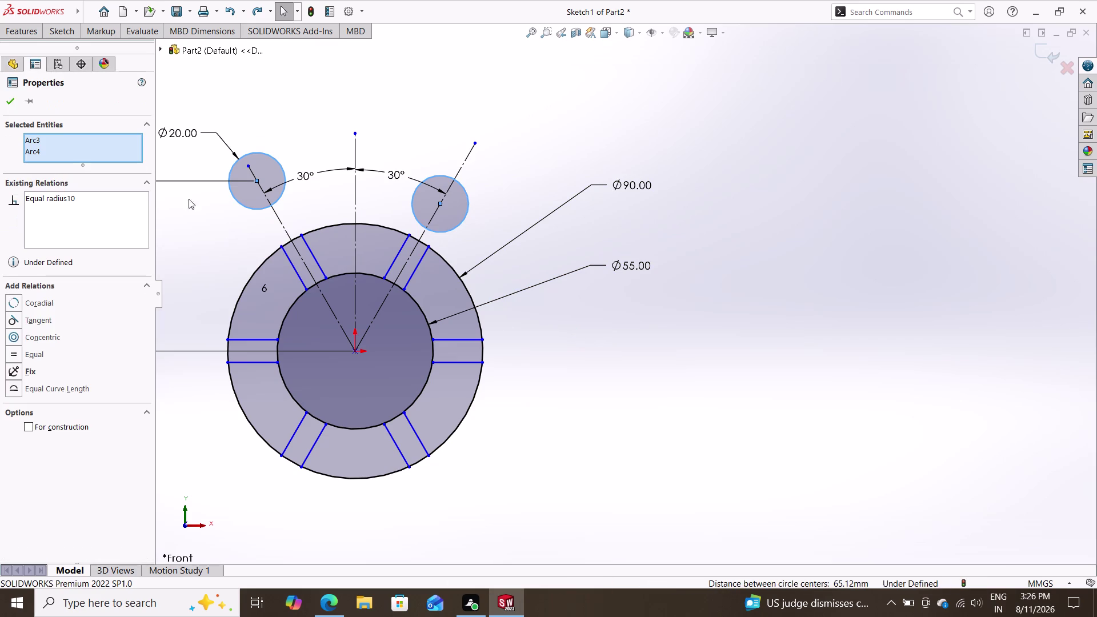
Remove the equal-radius relation and the left circle's Ø20 diameter dimension.
click(8, 102)
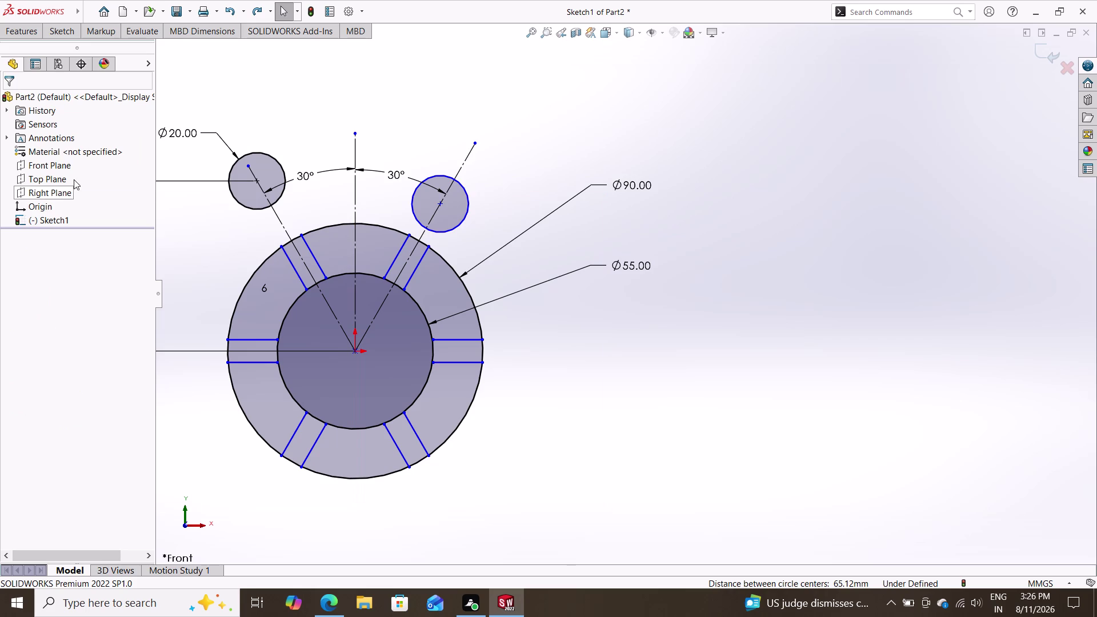
key(ctrl+z)
key(ctrl+z)
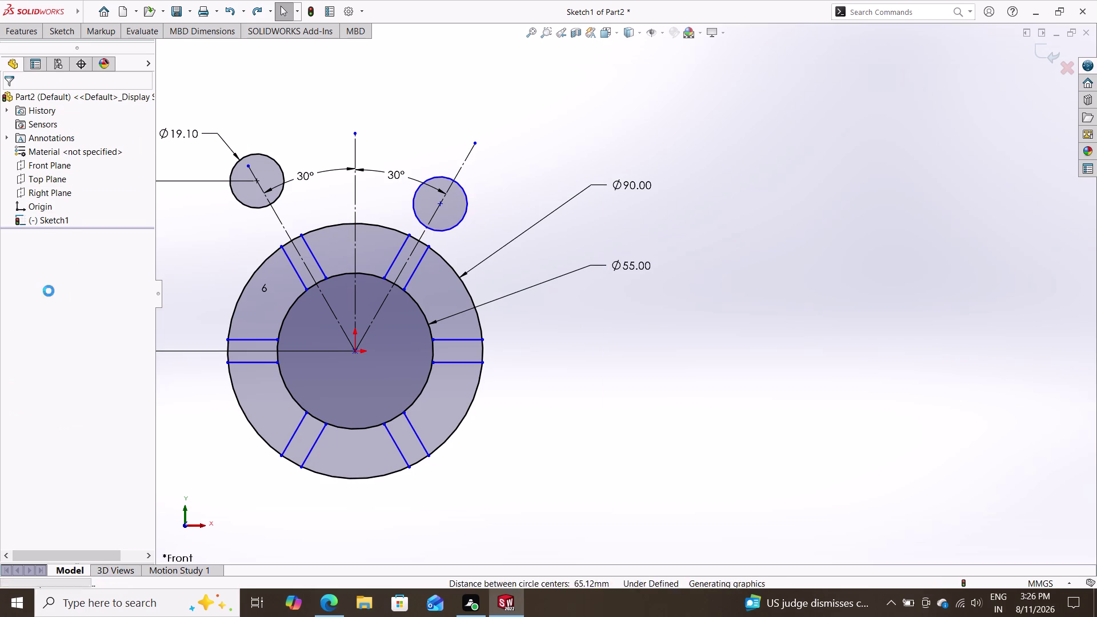
key(ctrl+z)
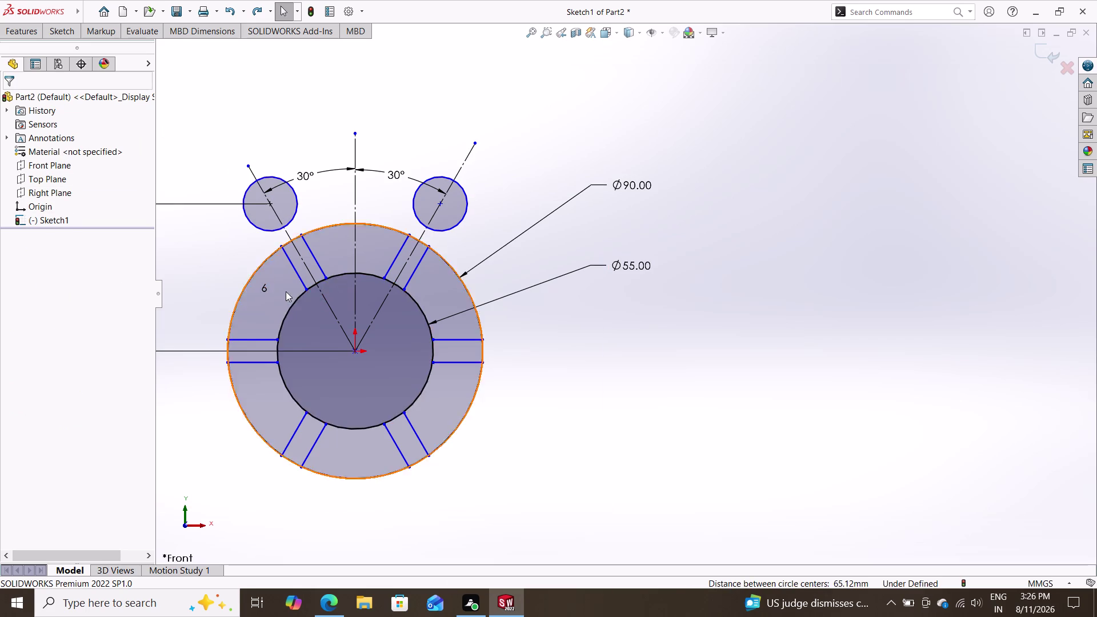
Add a 51.92 mm vertical dimension from the origin to the left circle's centre.
scroll(up, 3)
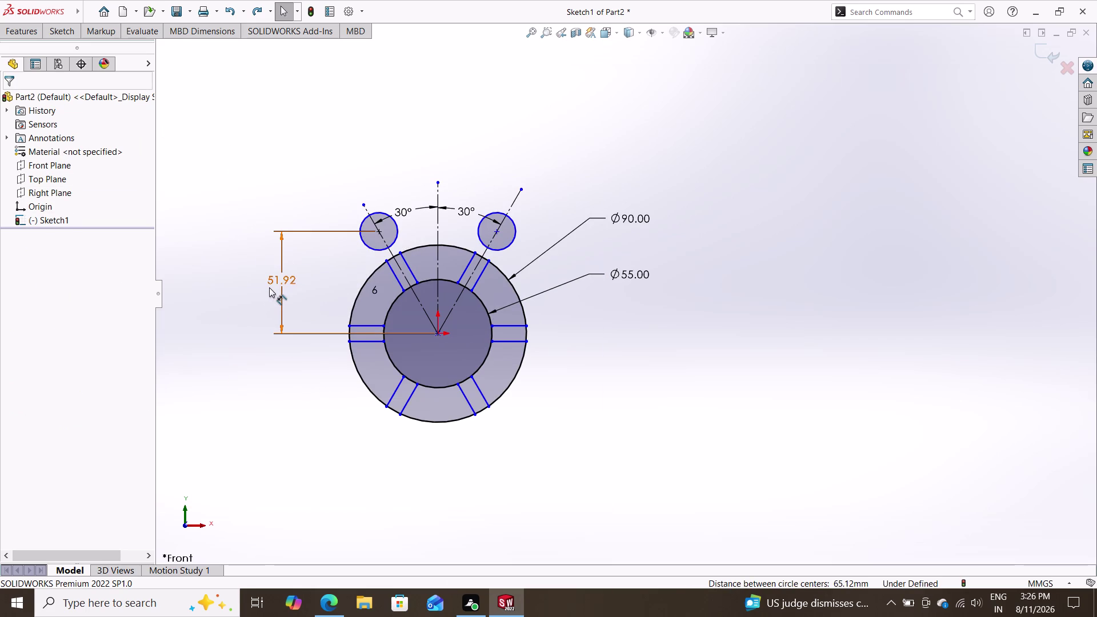
double_click(274, 283)
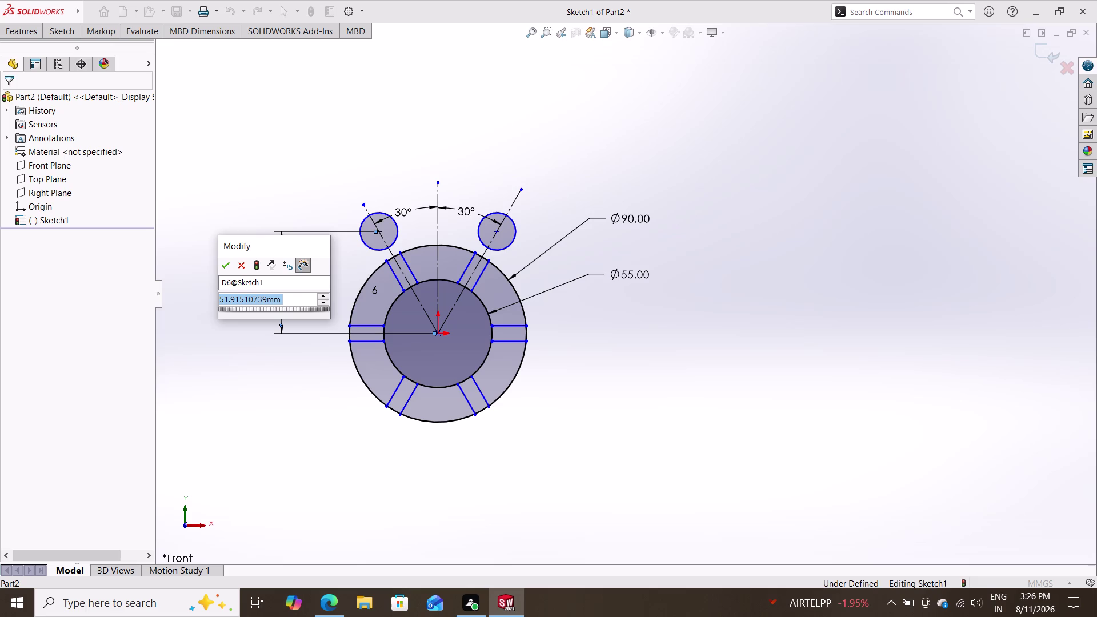
click(241, 266)
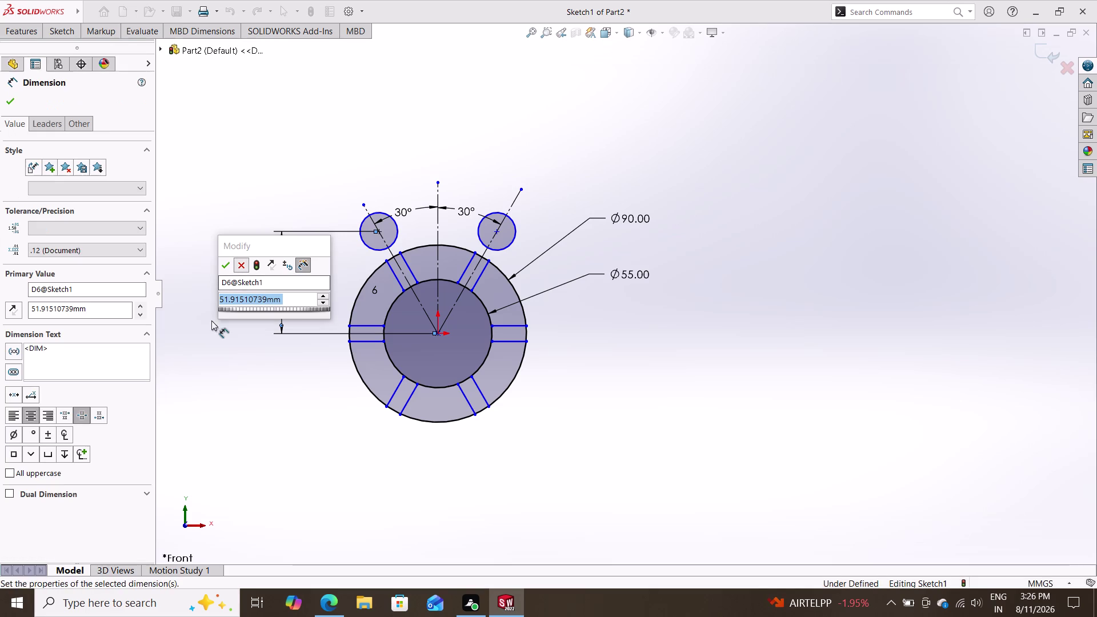
key(ctrl+z)
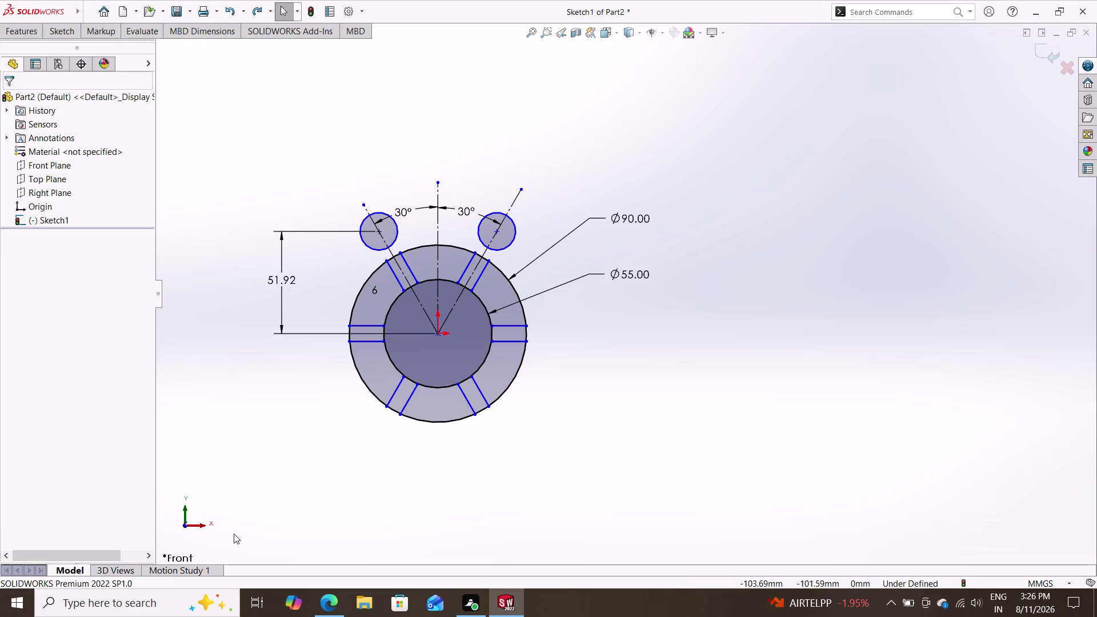
key(ctrl+z)
key(ctrl+z)
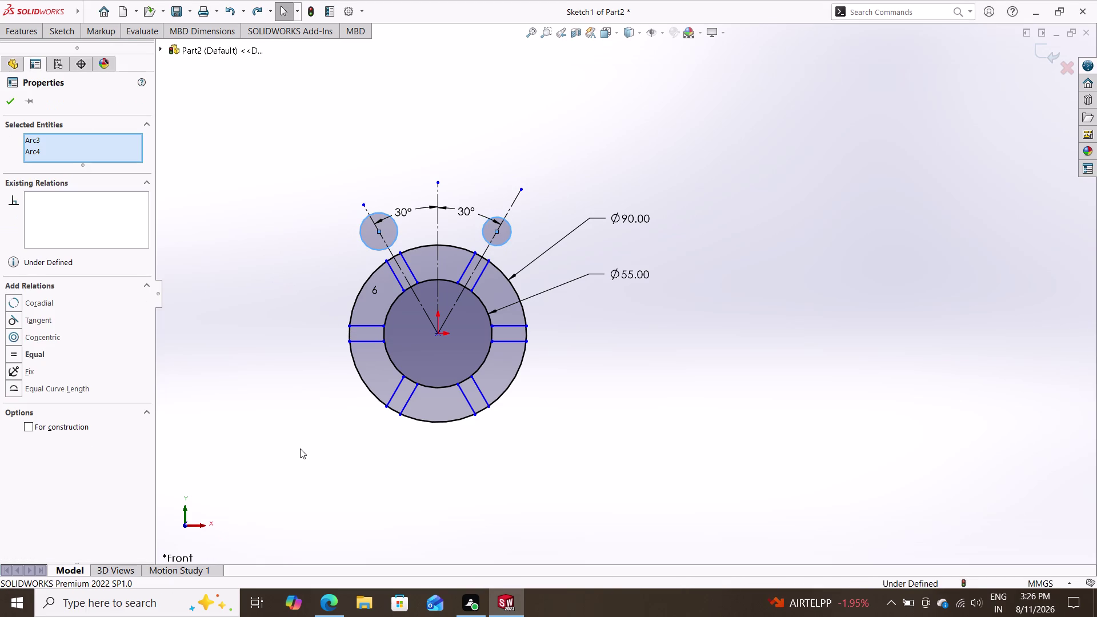
Place a diameter dimension on the left small circle and name it 20.
click(54, 36)
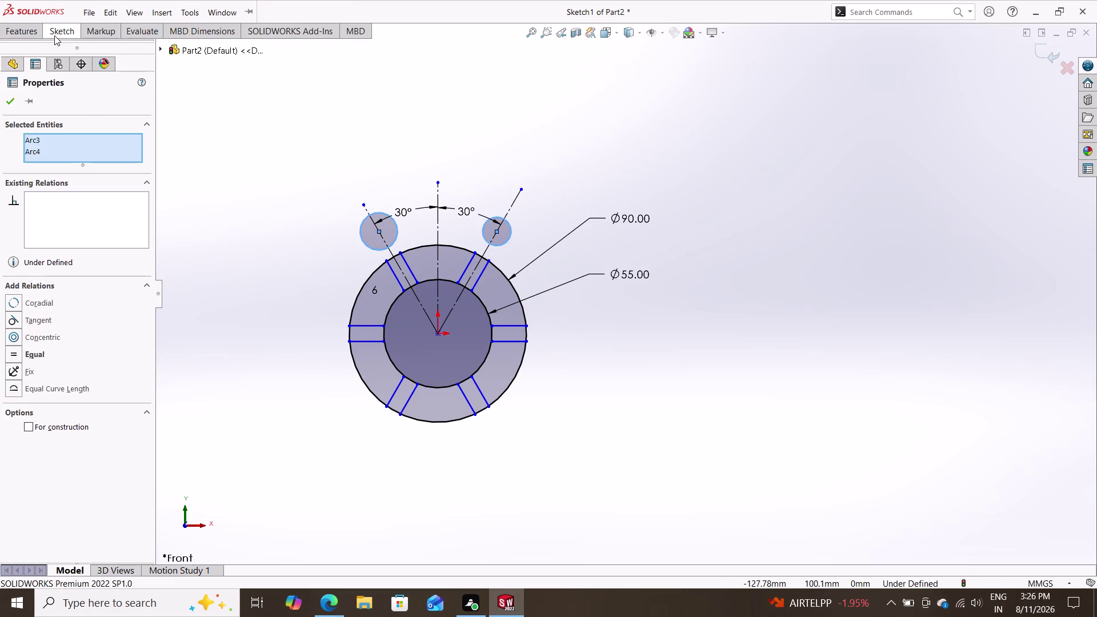
click(53, 54)
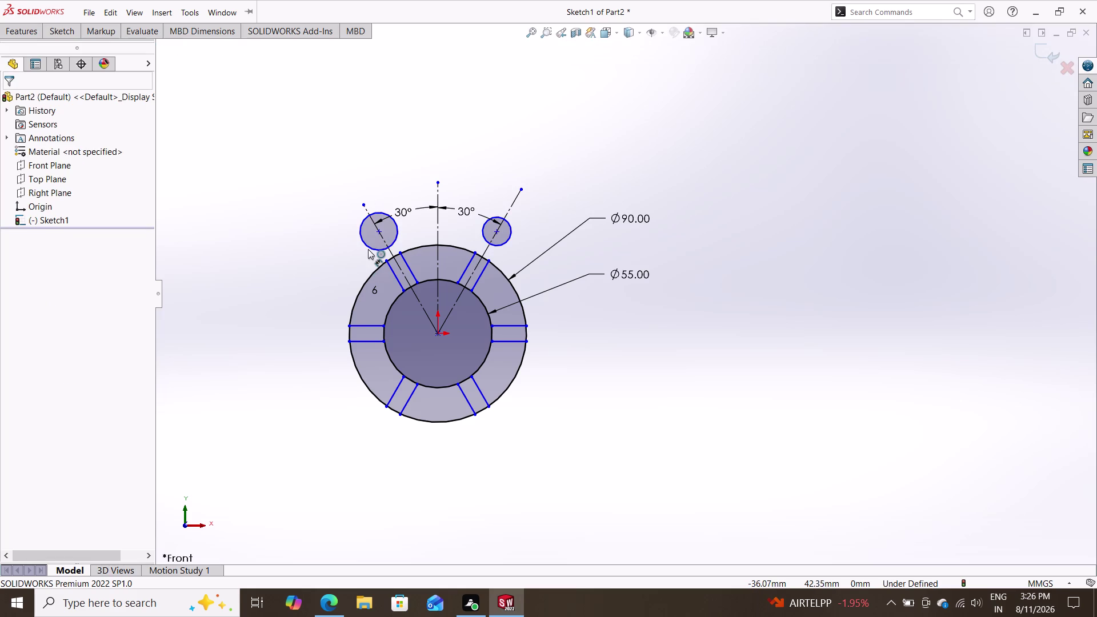
click(368, 249)
double_click(260, 210)
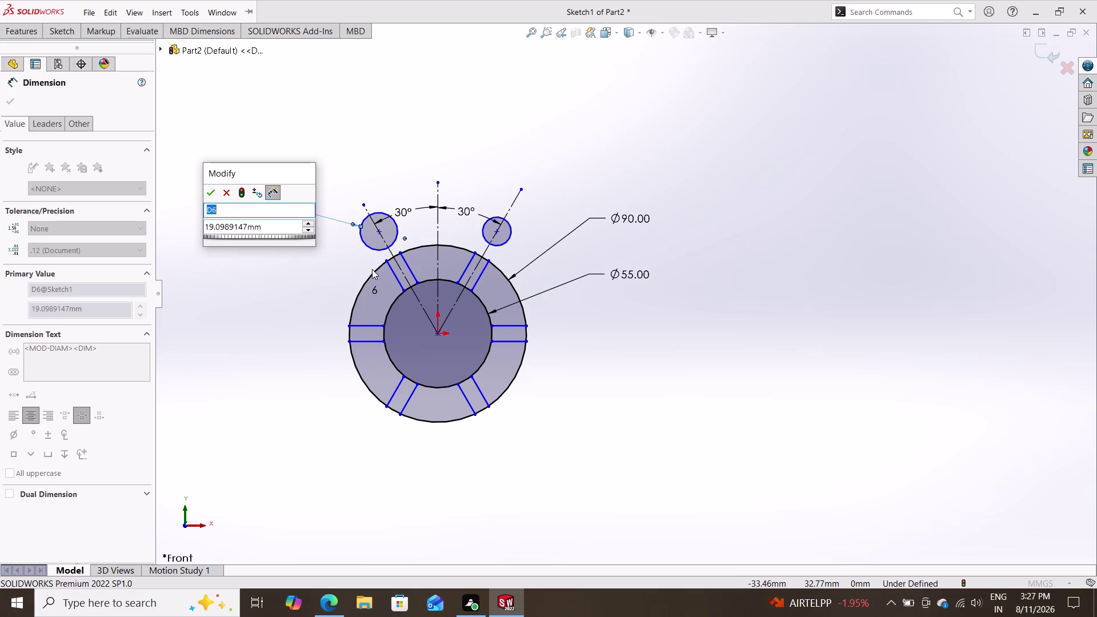
key(2)
key(0)
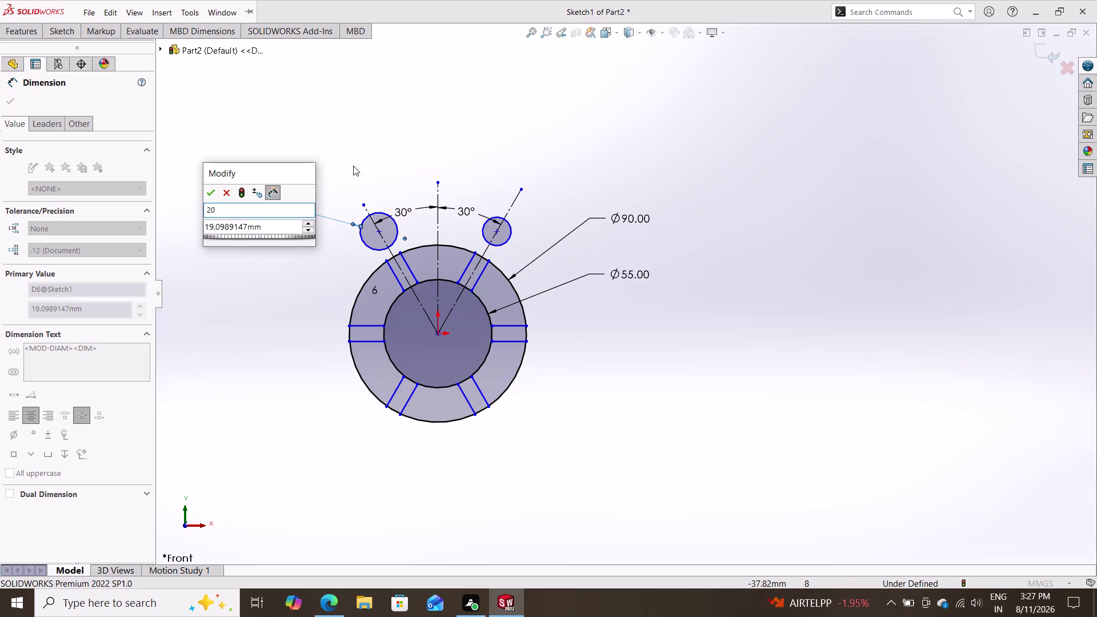
click(214, 195)
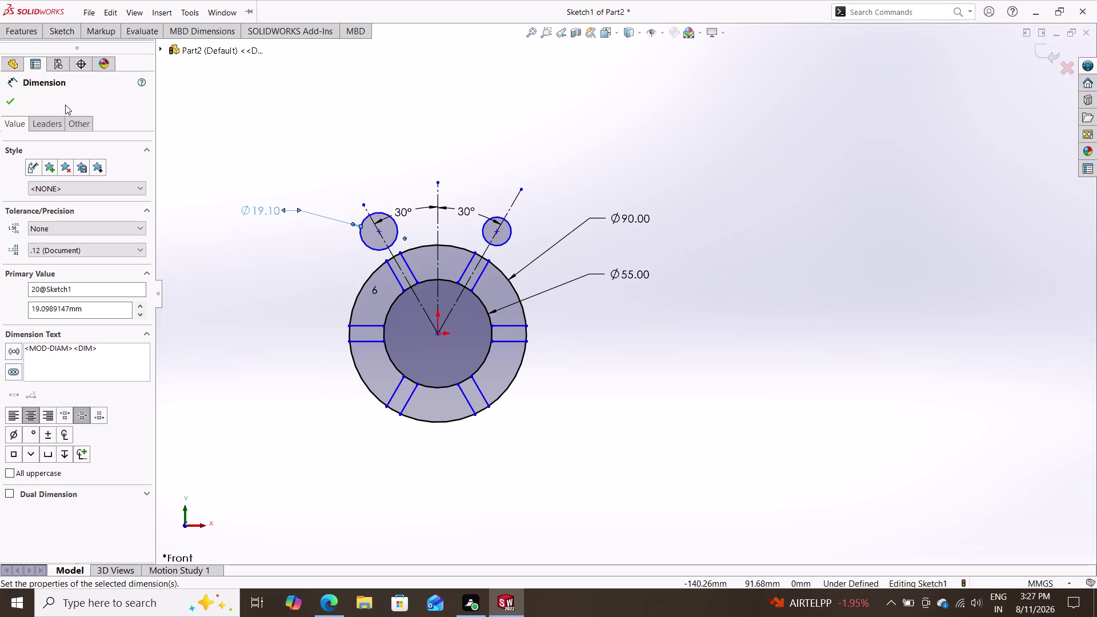
Set the left circle's diameter value to 20 mm.
double_click(261, 208)
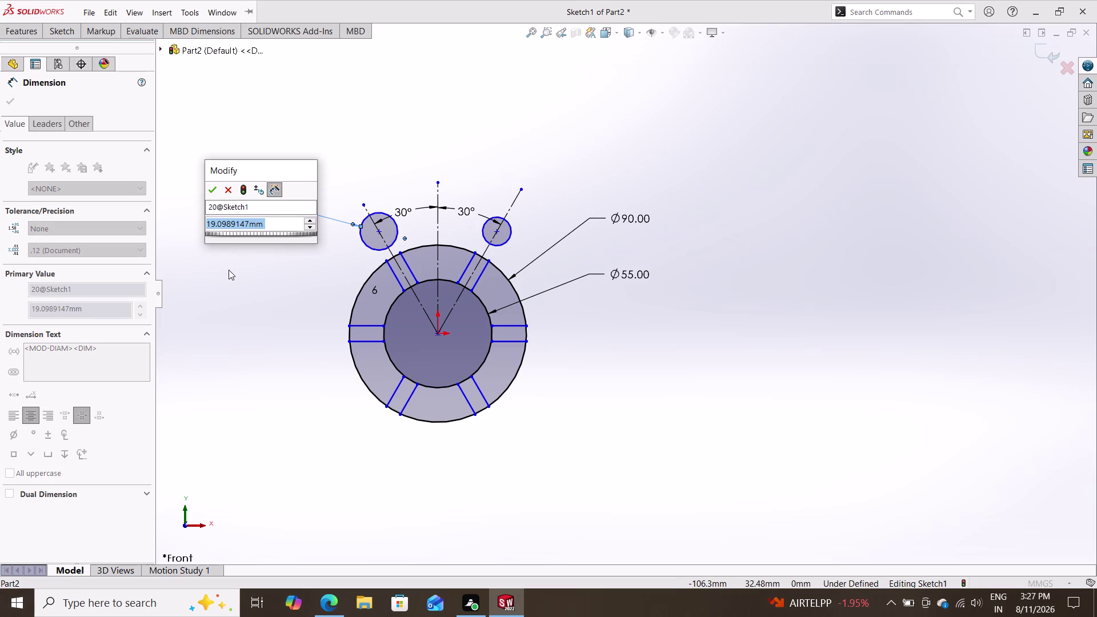
key(2)
key(0)
key(Return)
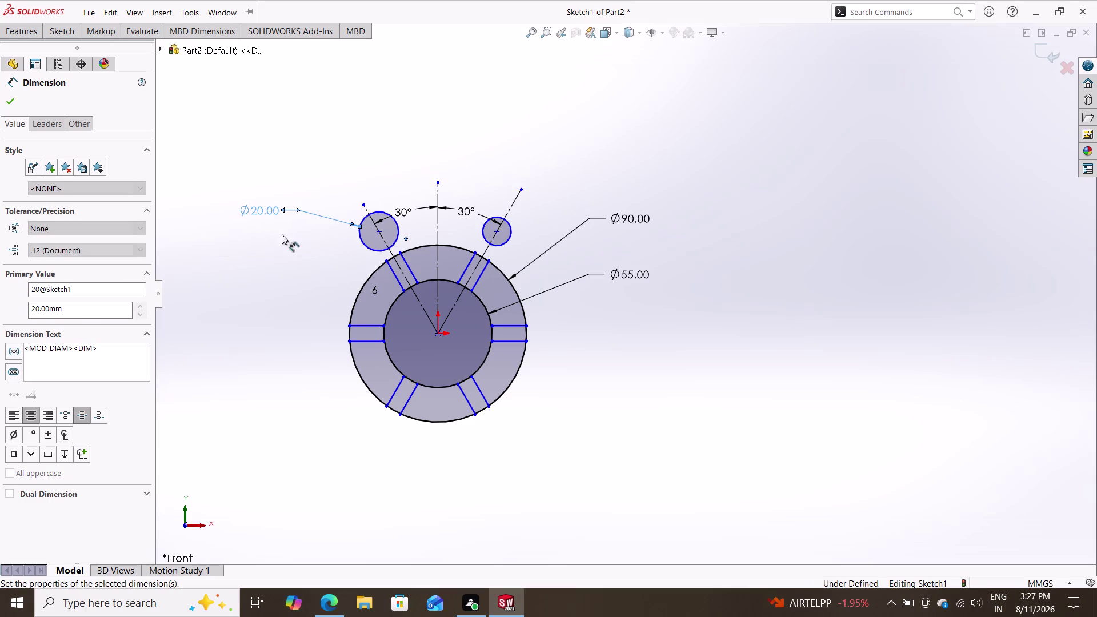
click(378, 230)
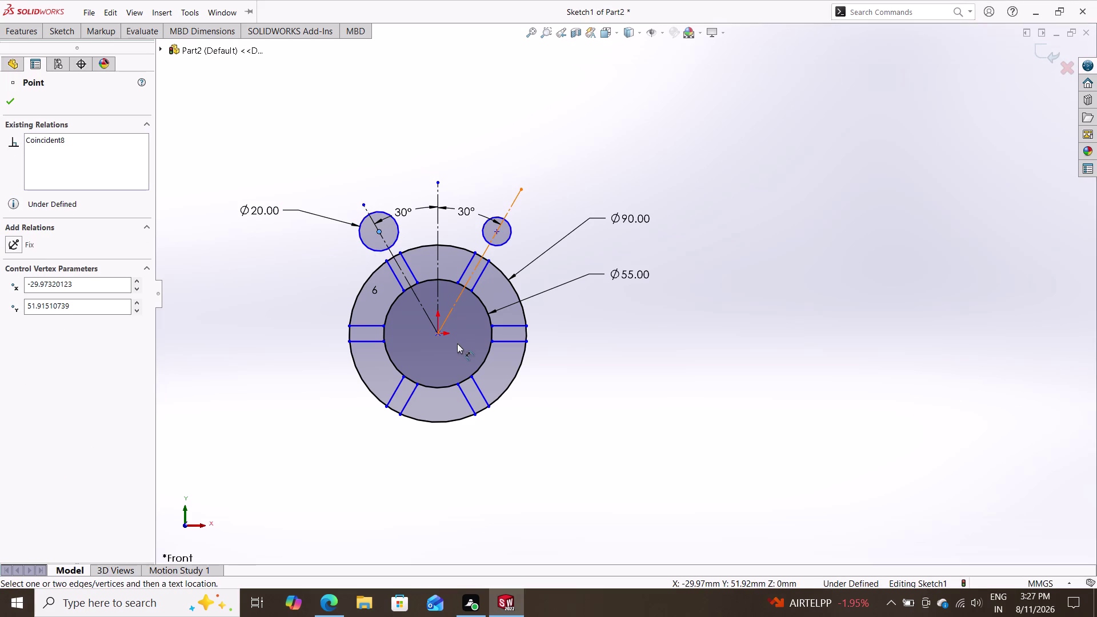
Add a 60 mm distance dimension between the sketch origin and the left circle's centre.
click(439, 331)
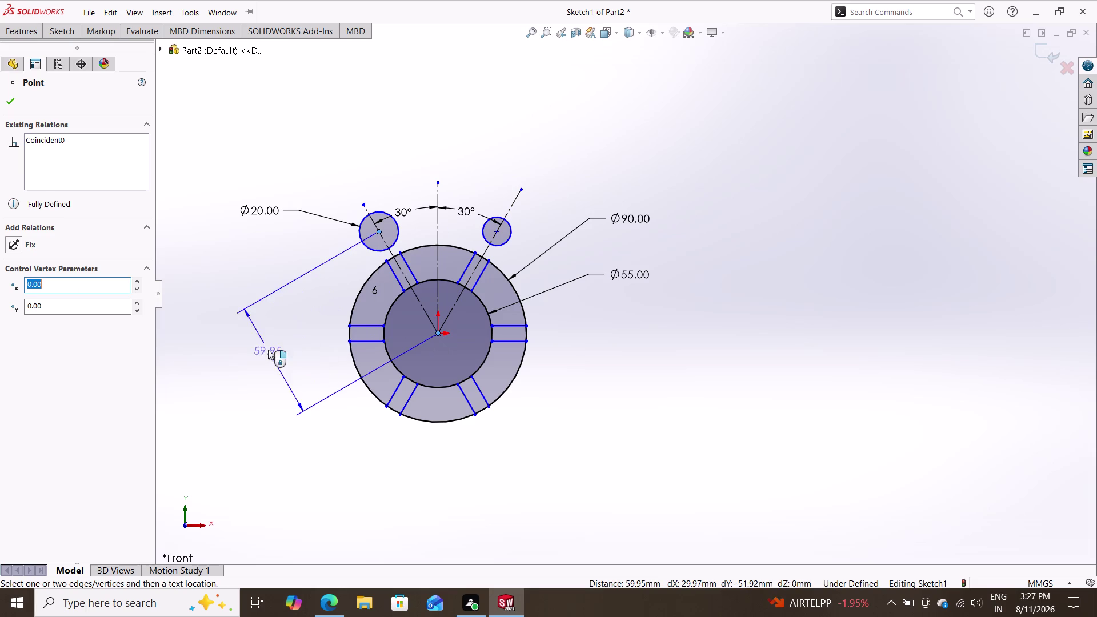
click(244, 344)
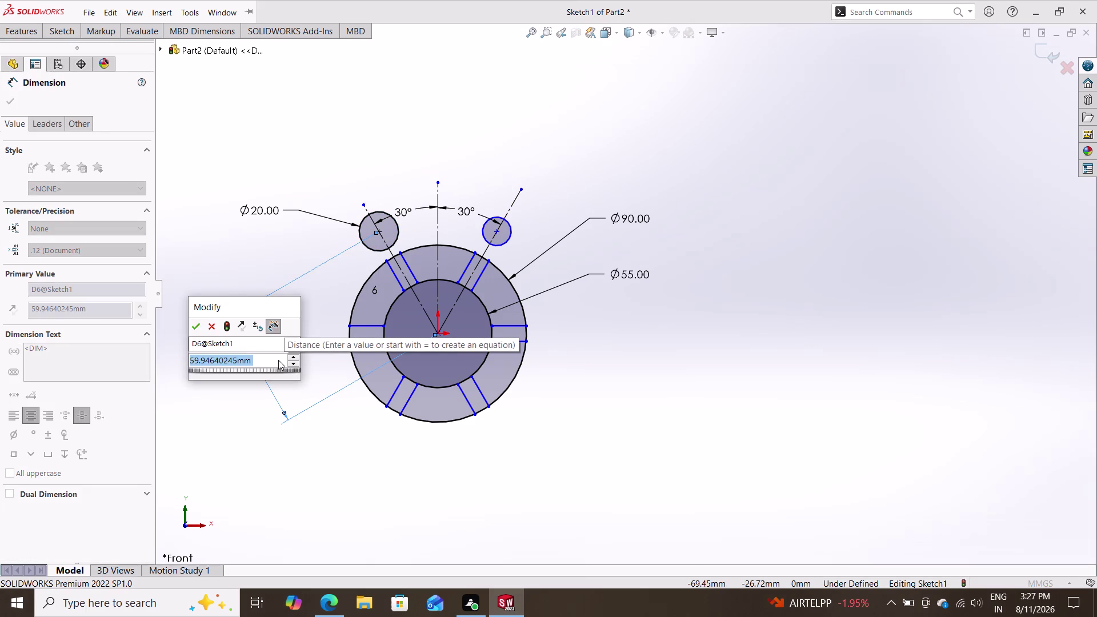
text(60)
key(Return)
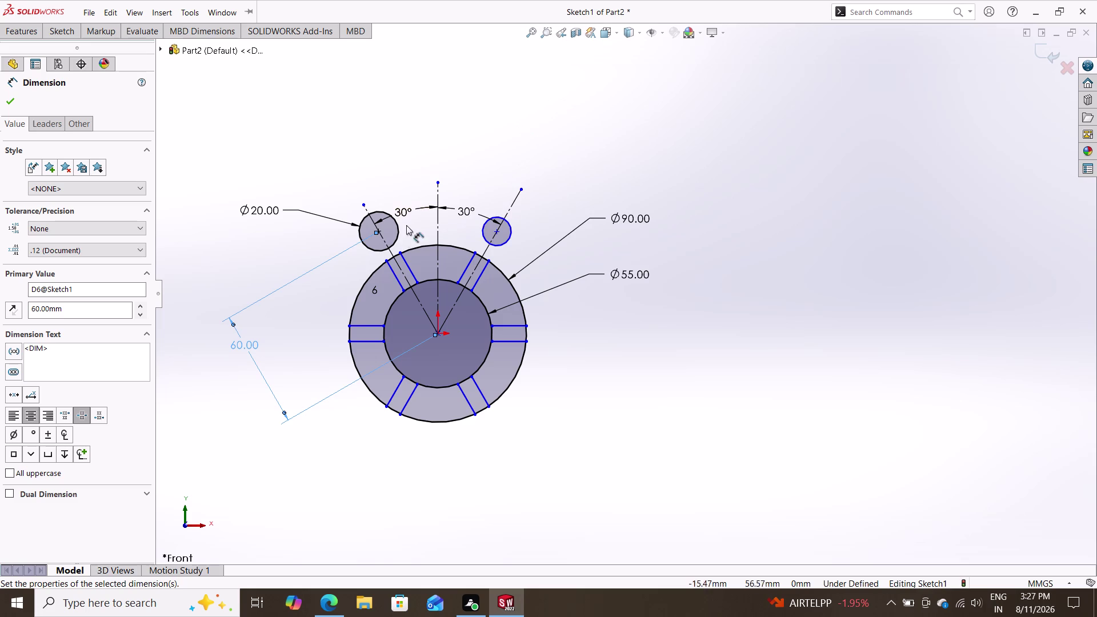
click(8, 103)
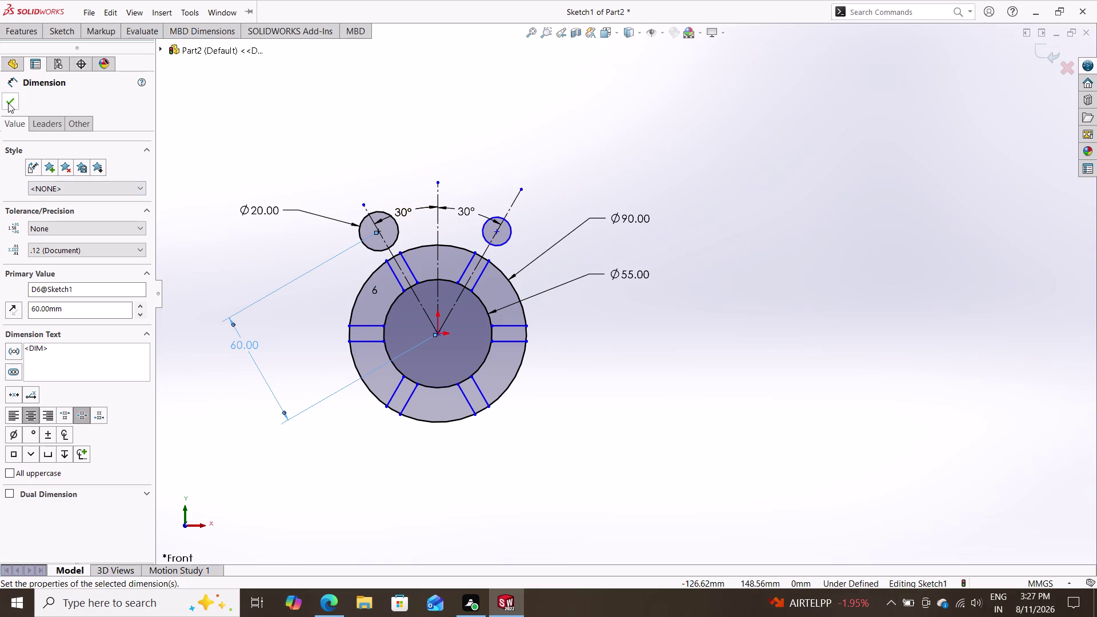
click(375, 249)
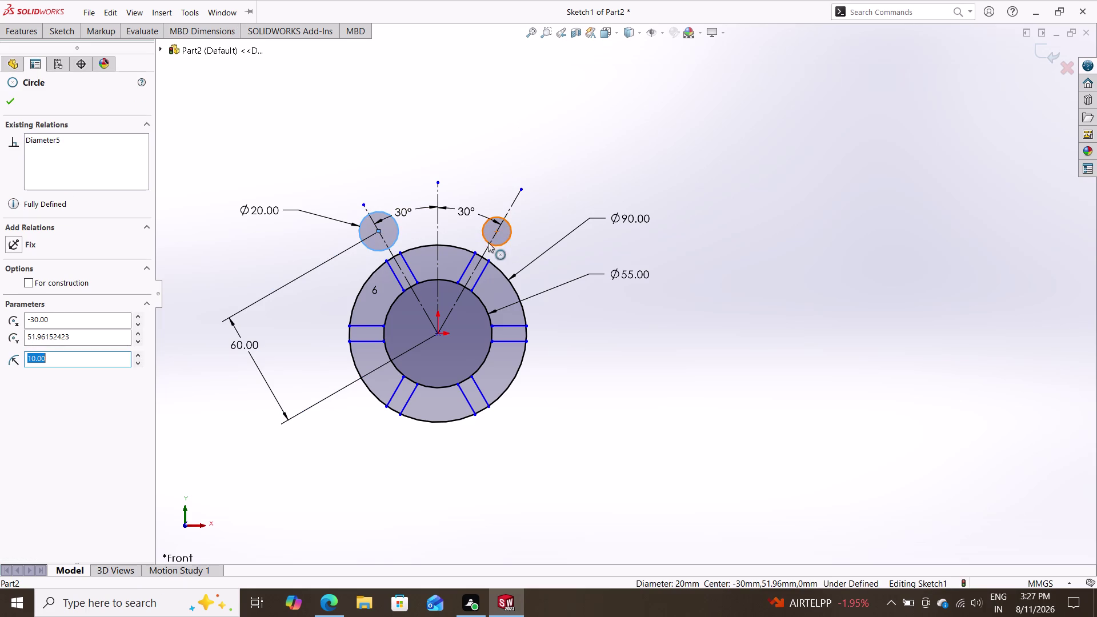
Apply an Equal relation to both small circles, dismissing the news pop-up, and activate the Circle tool.
click(487, 242)
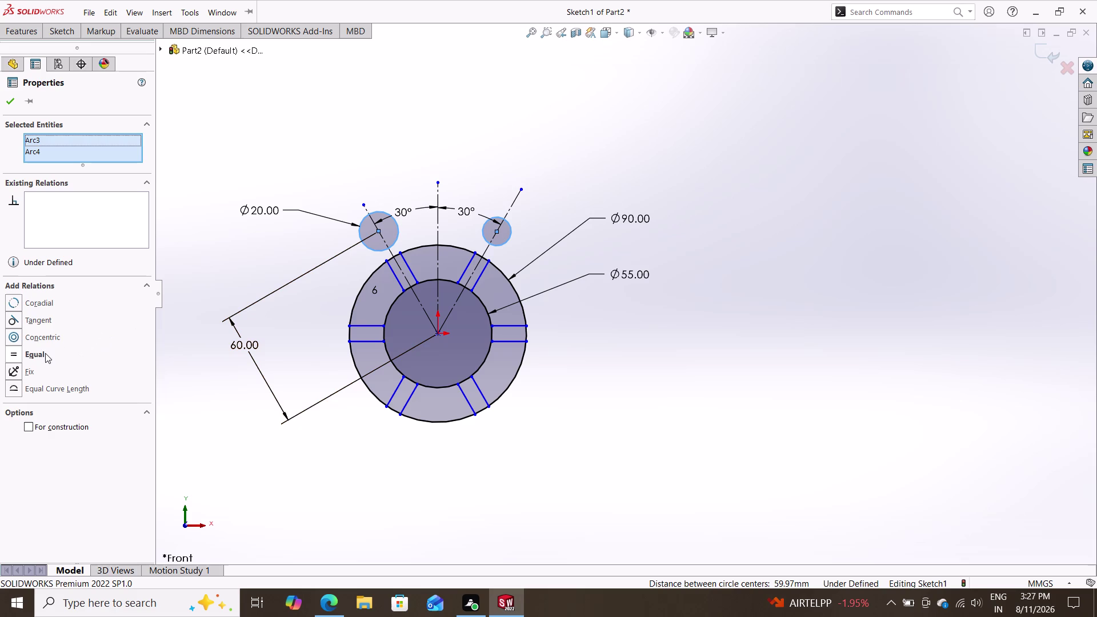
double_click(40, 350)
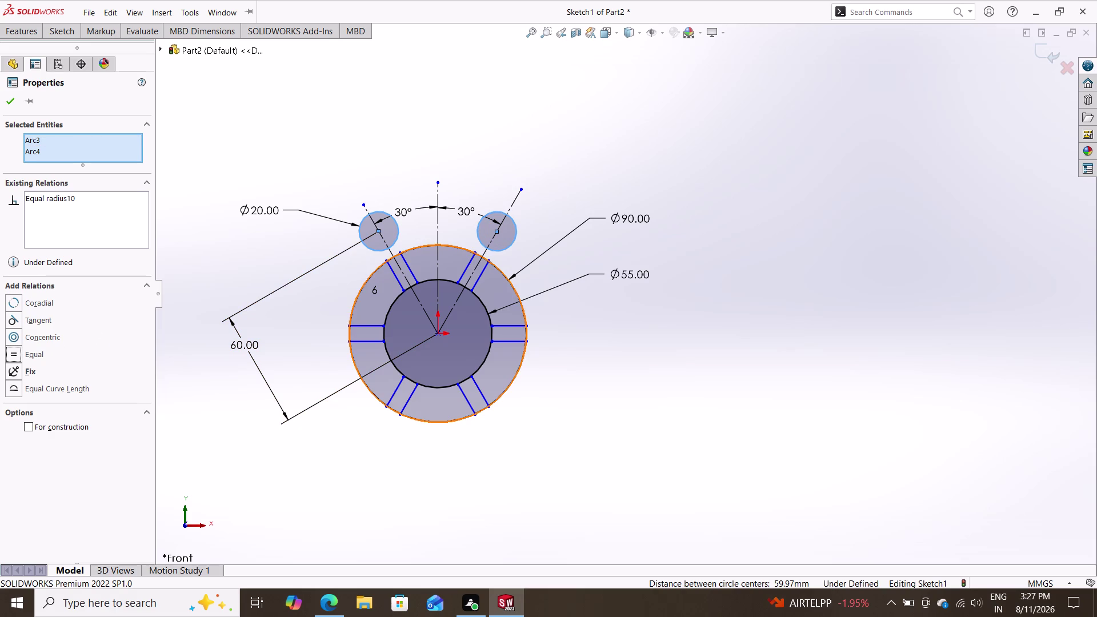
scroll(up, 3)
key(Escape)
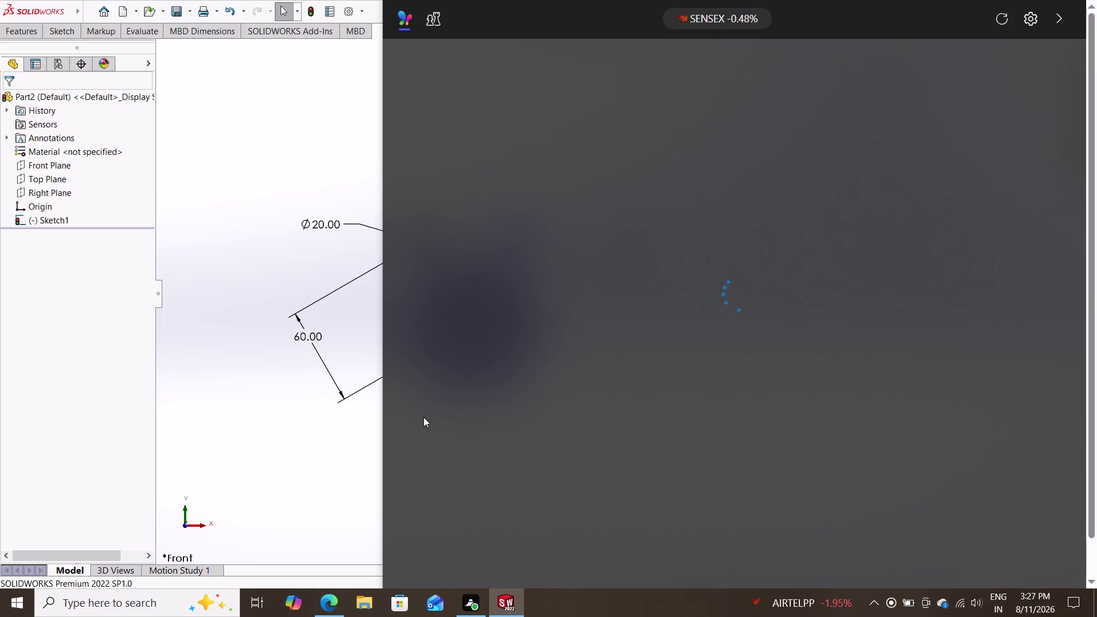
click(325, 220)
key(Escape)
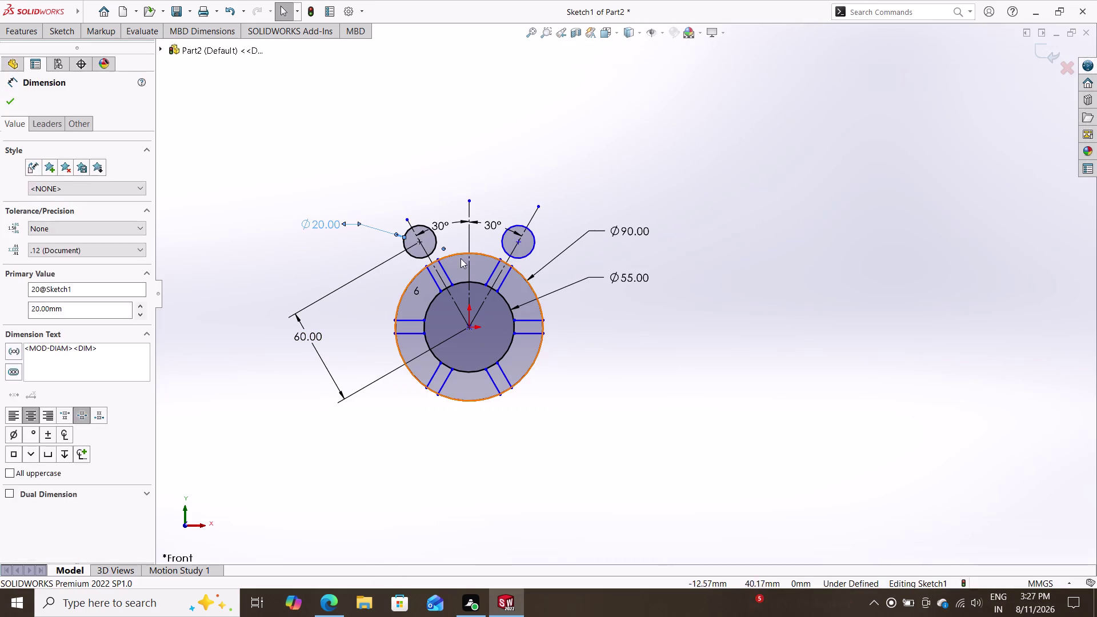
key(Escape)
scroll(up, 3)
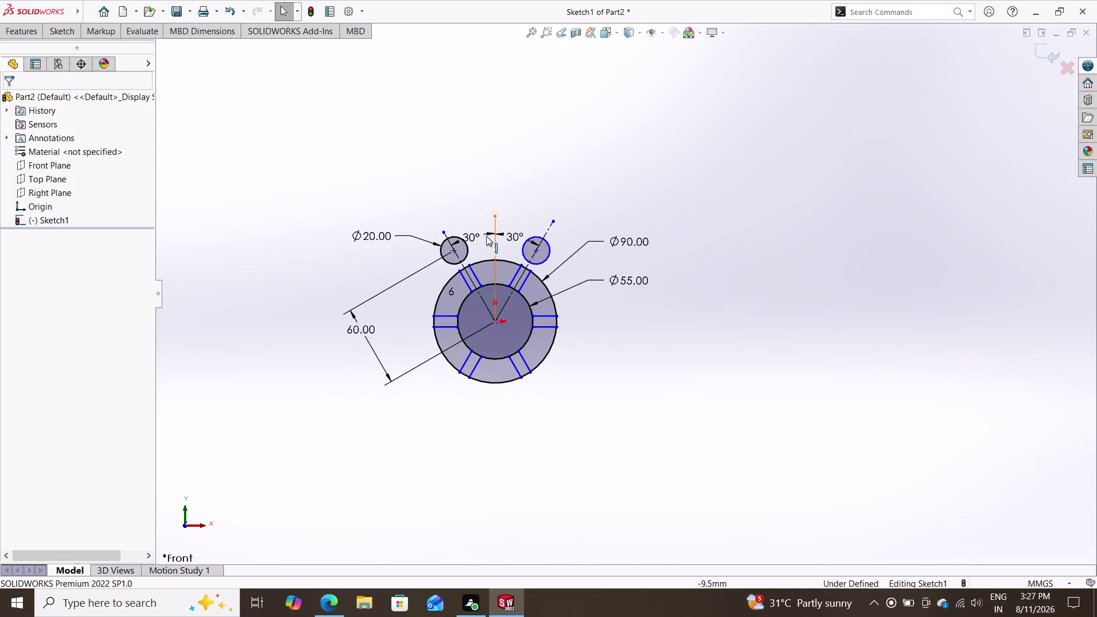
scroll(down, 3)
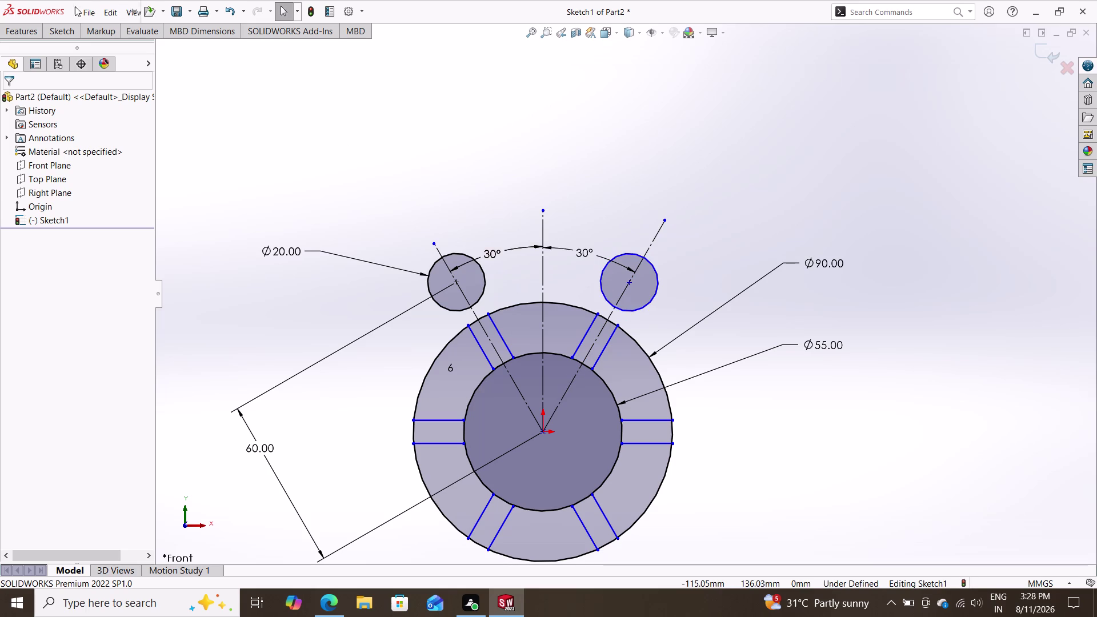
click(63, 35)
click(129, 52)
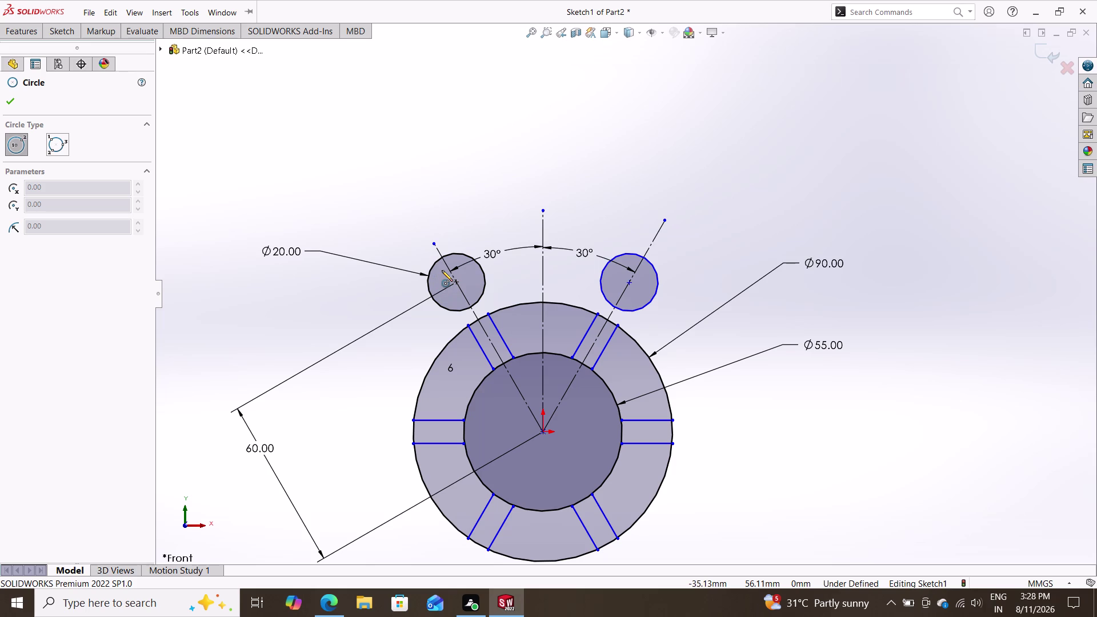
Draw a larger concentric circle around the left Ø20 circle.
double_click(456, 280)
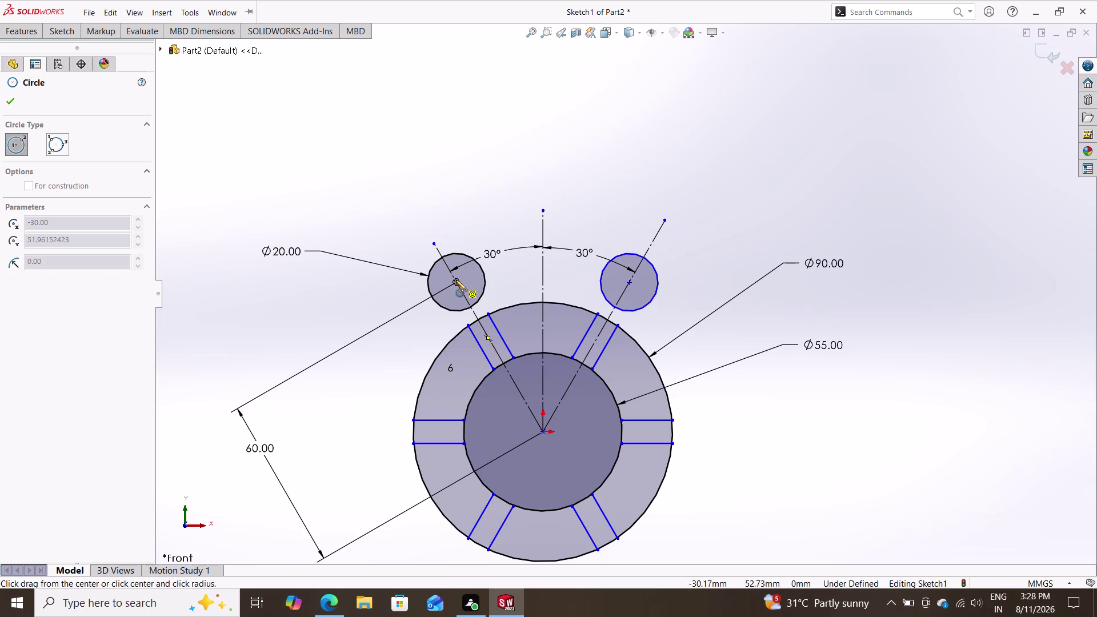
click(458, 284)
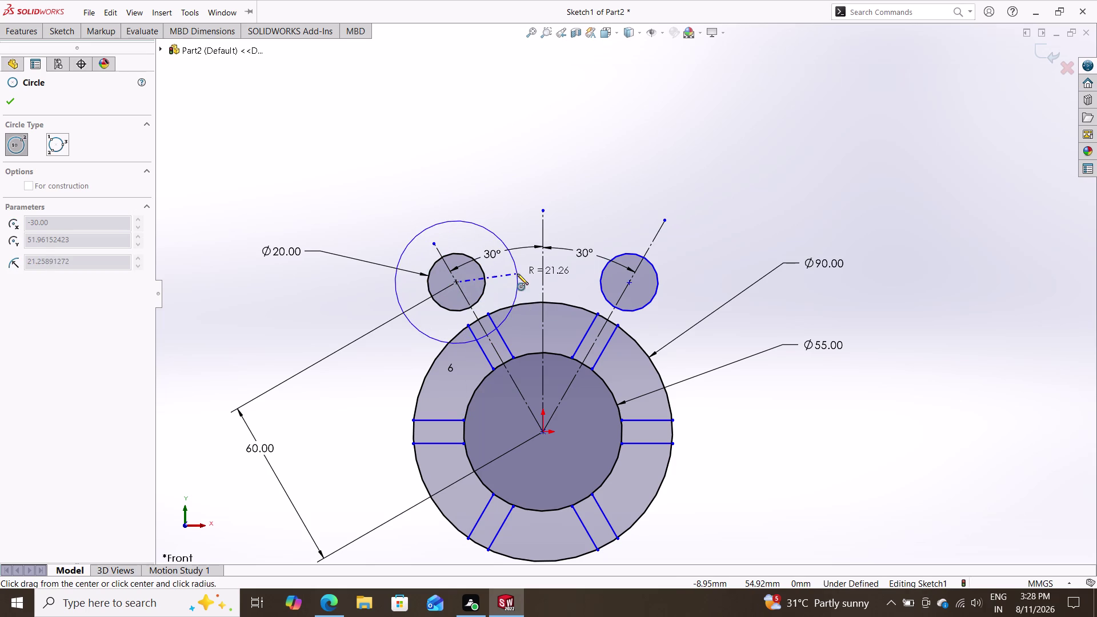
double_click(503, 266)
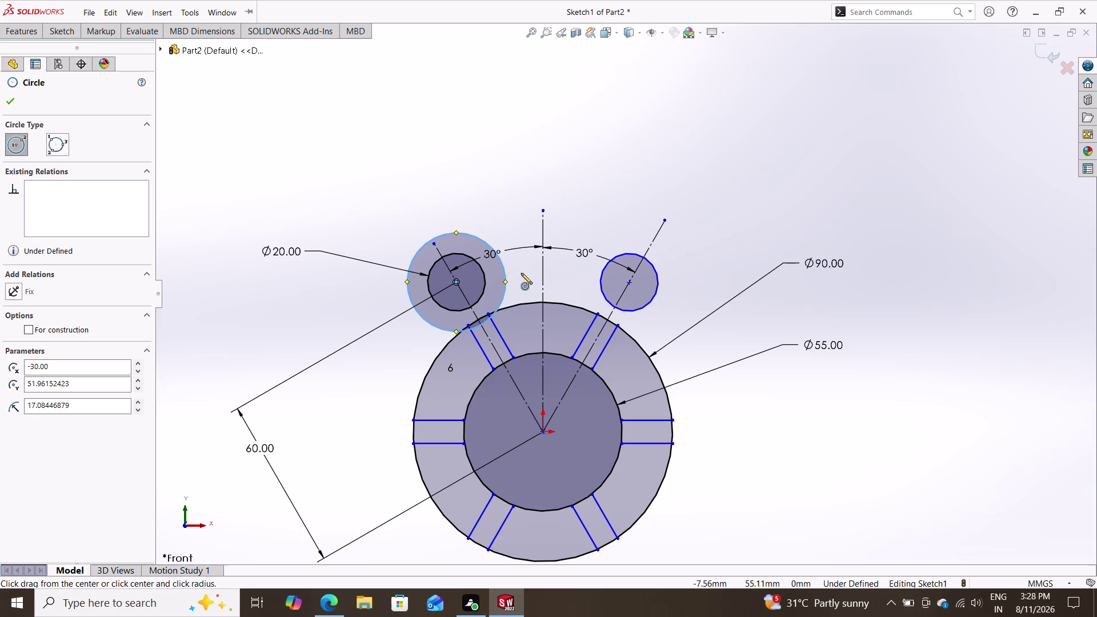
key(Escape)
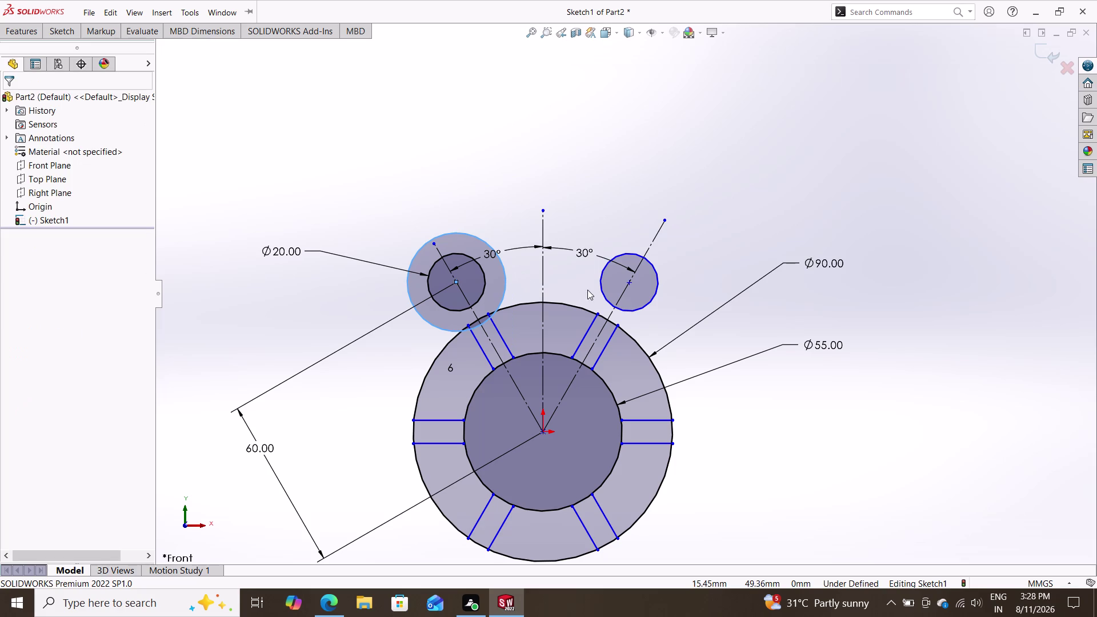
Draw a matching concentric circle around the right Ø20 circle.
click(56, 37)
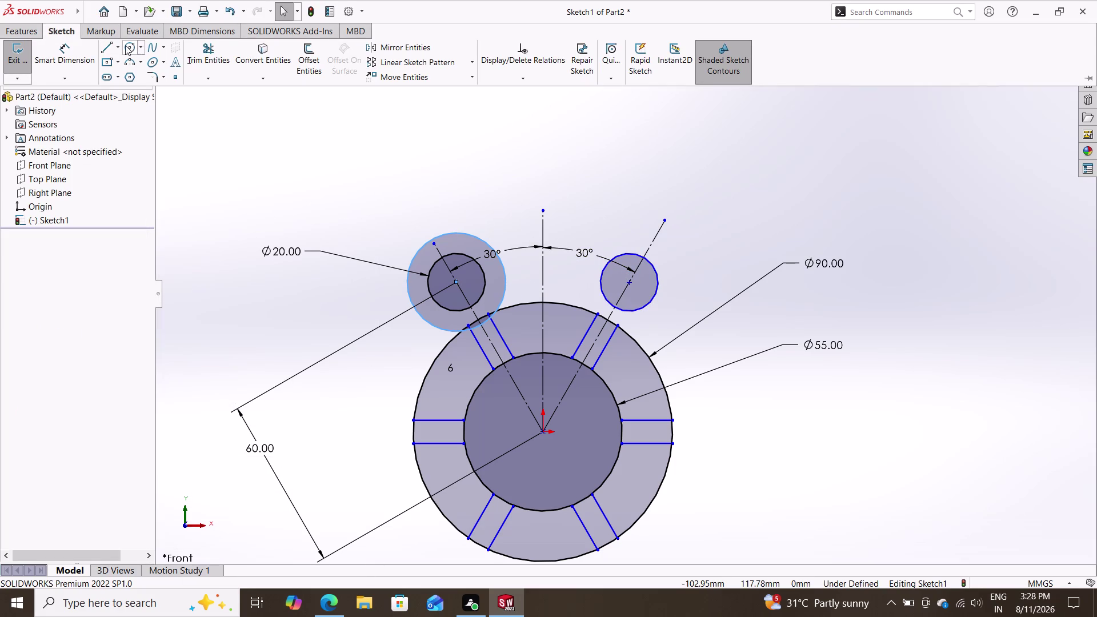
double_click(130, 46)
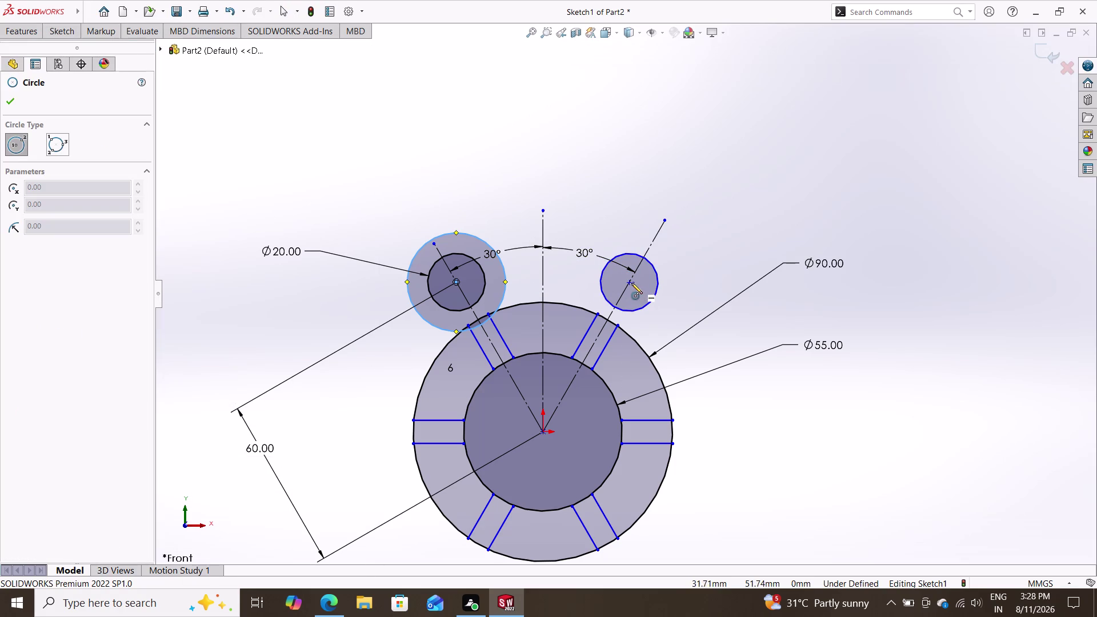
click(631, 283)
click(676, 295)
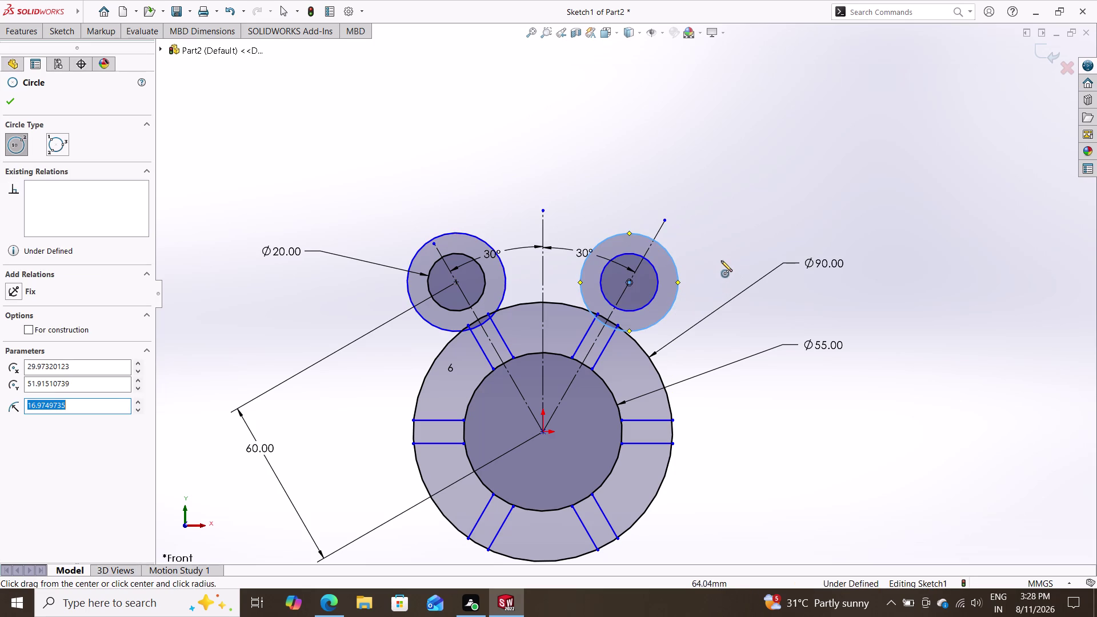
key(Escape)
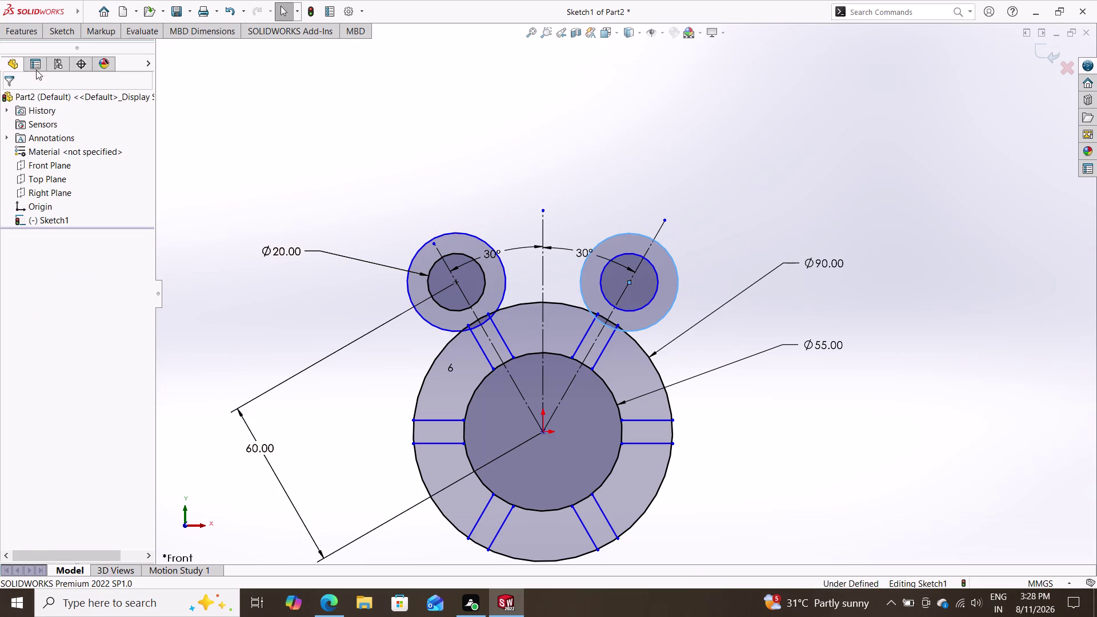
click(56, 30)
click(71, 59)
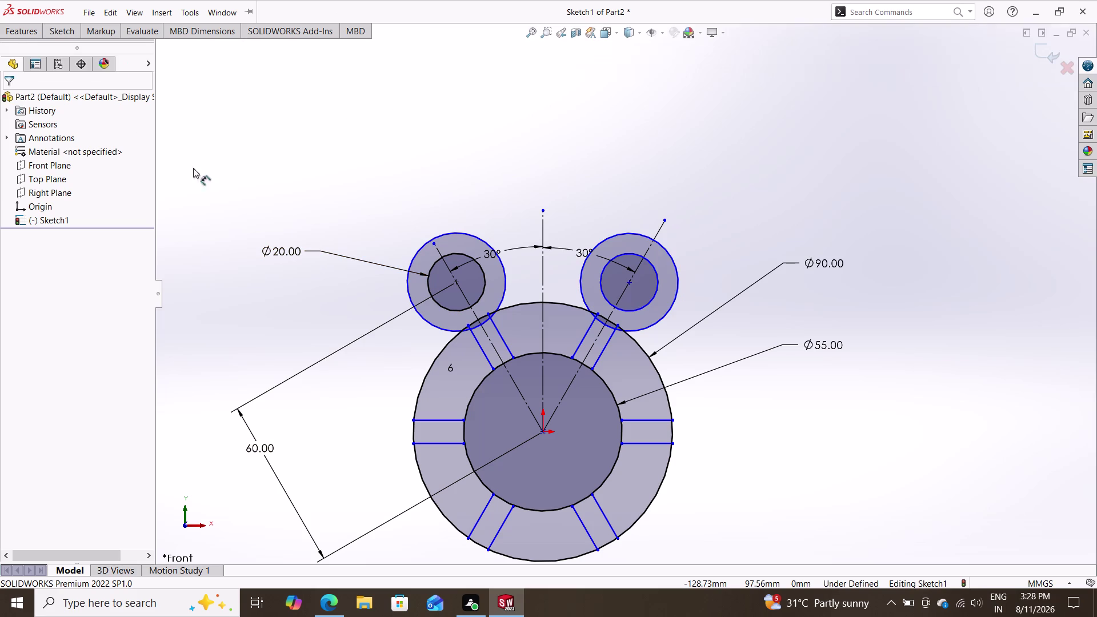
Dimension the left outer circle to Ø36 by entering 18+18 as its diameter.
click(416, 255)
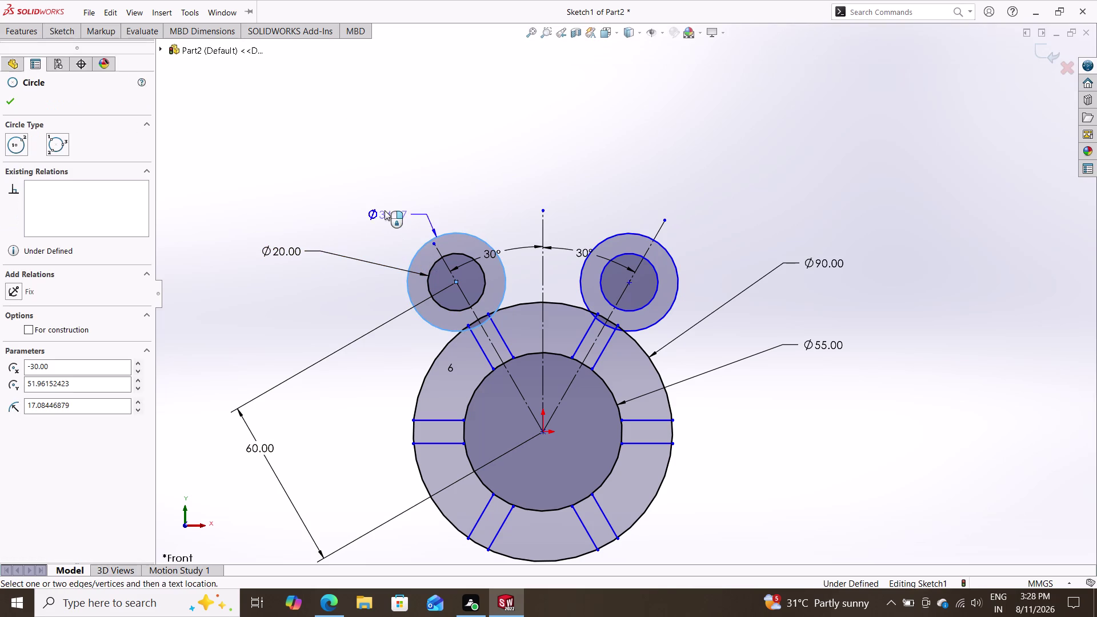
double_click(362, 194)
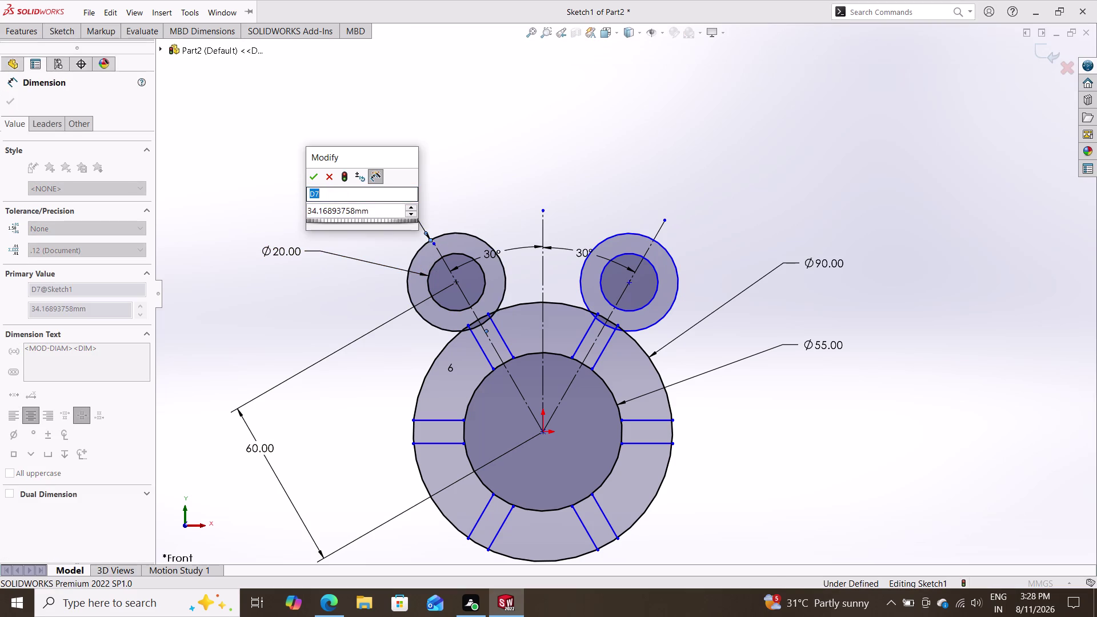
drag(382, 210, 379, 209)
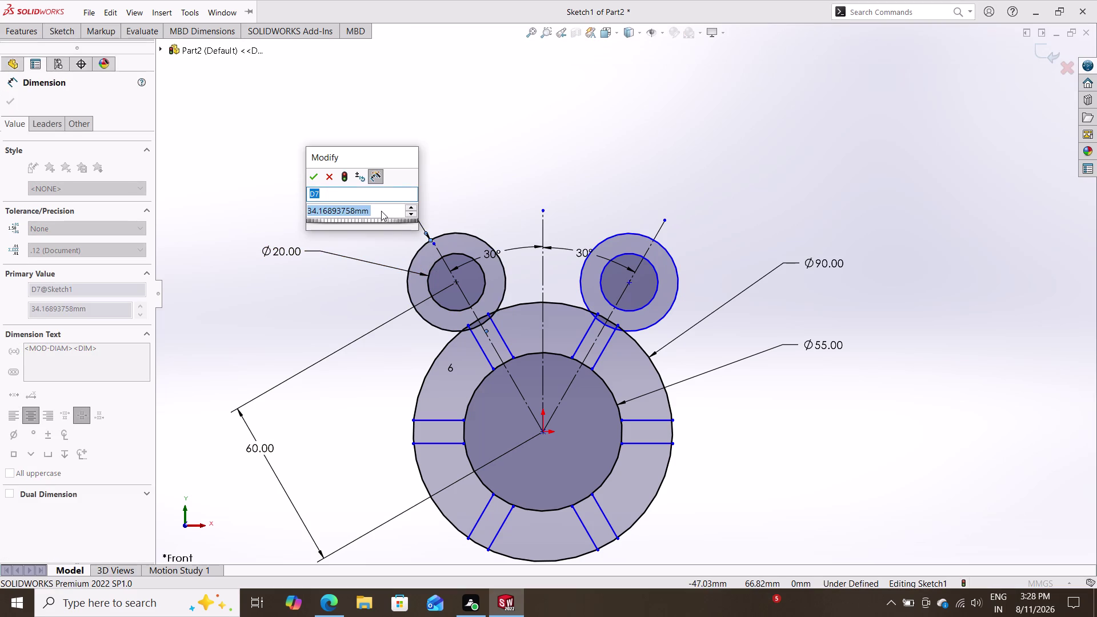
drag(379, 209, 328, 213)
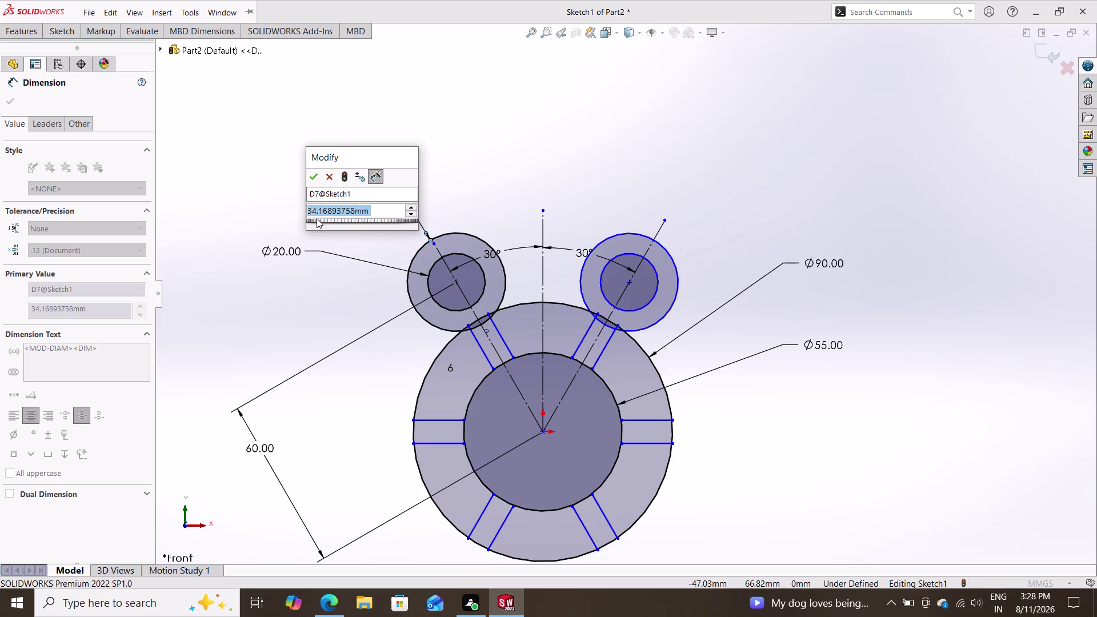
text(18)
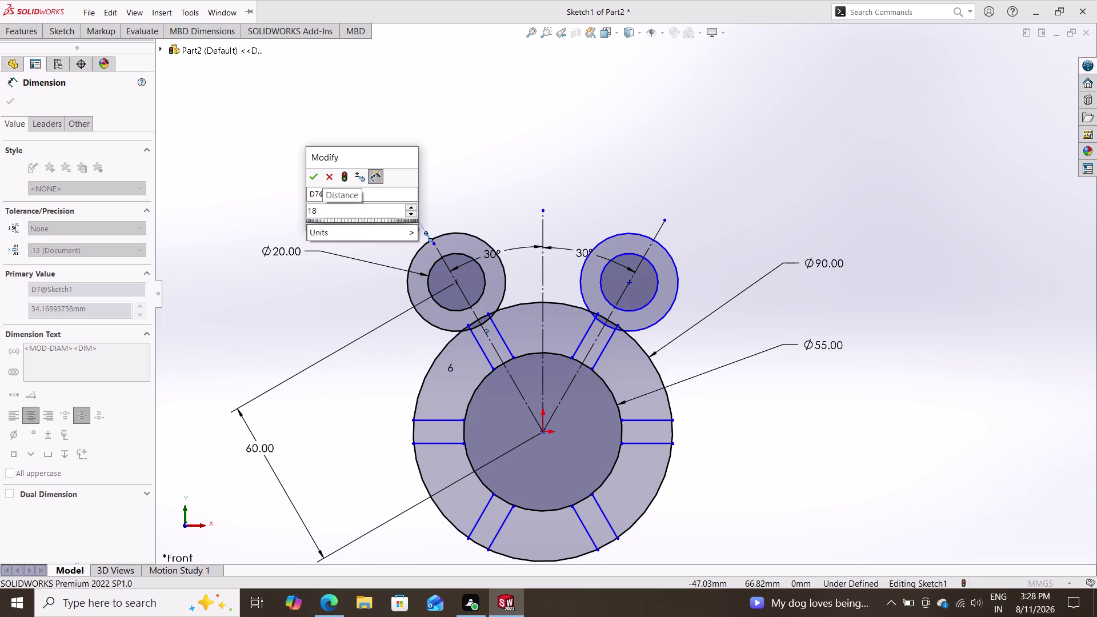
key(plus)
text(18)
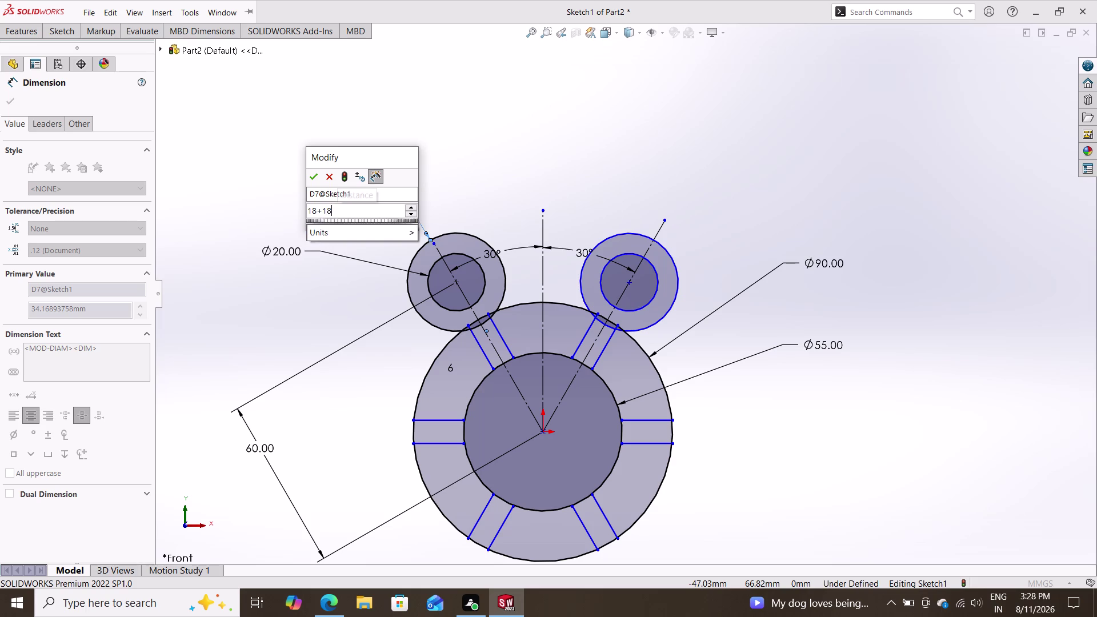
key(Return)
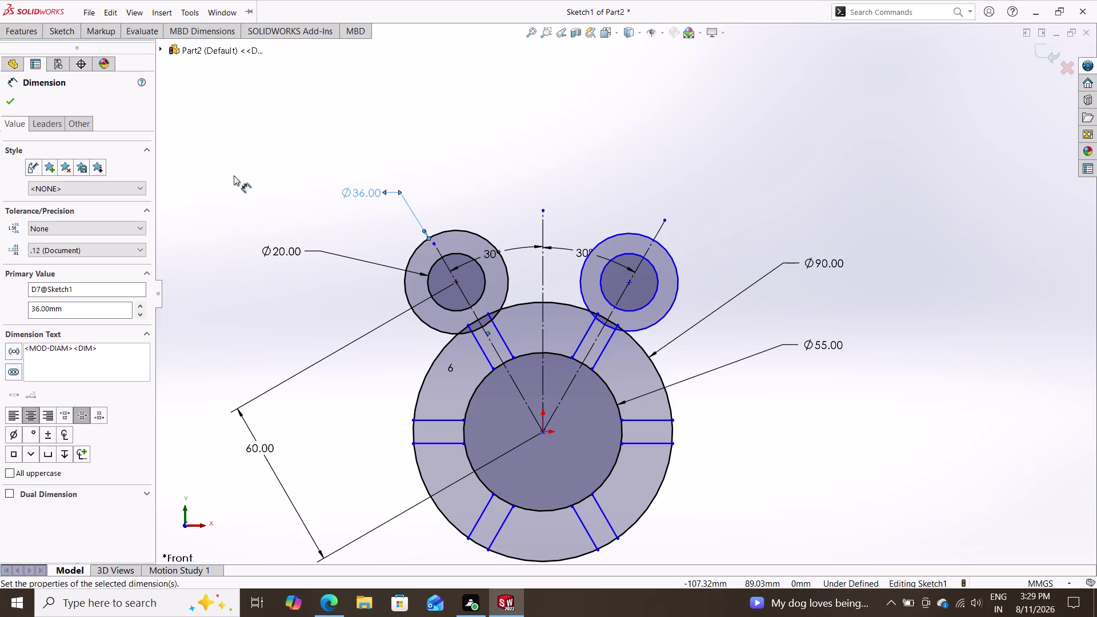
key(Escape)
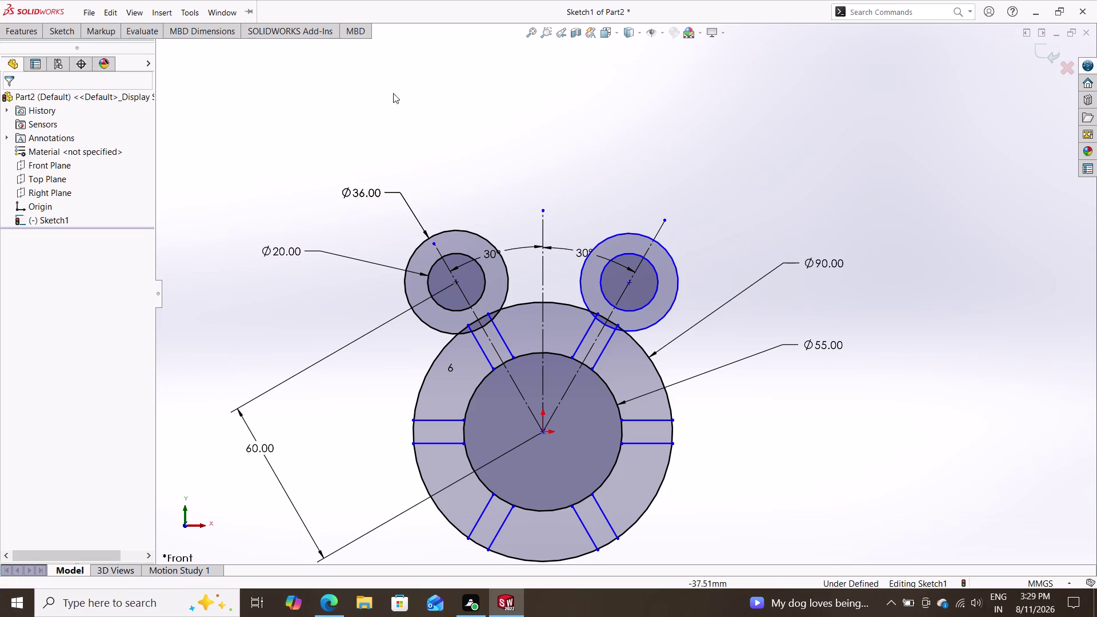